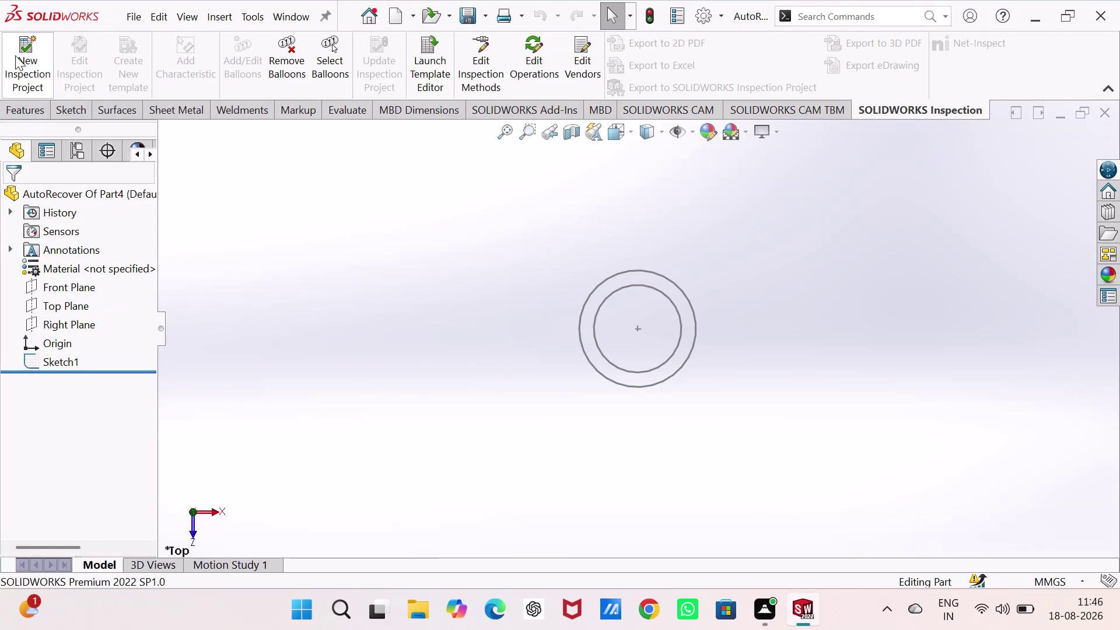
Start an Extruded Boss/Base on the circles sketch twice, cancelling both attempts.
click(26, 113)
click(17, 38)
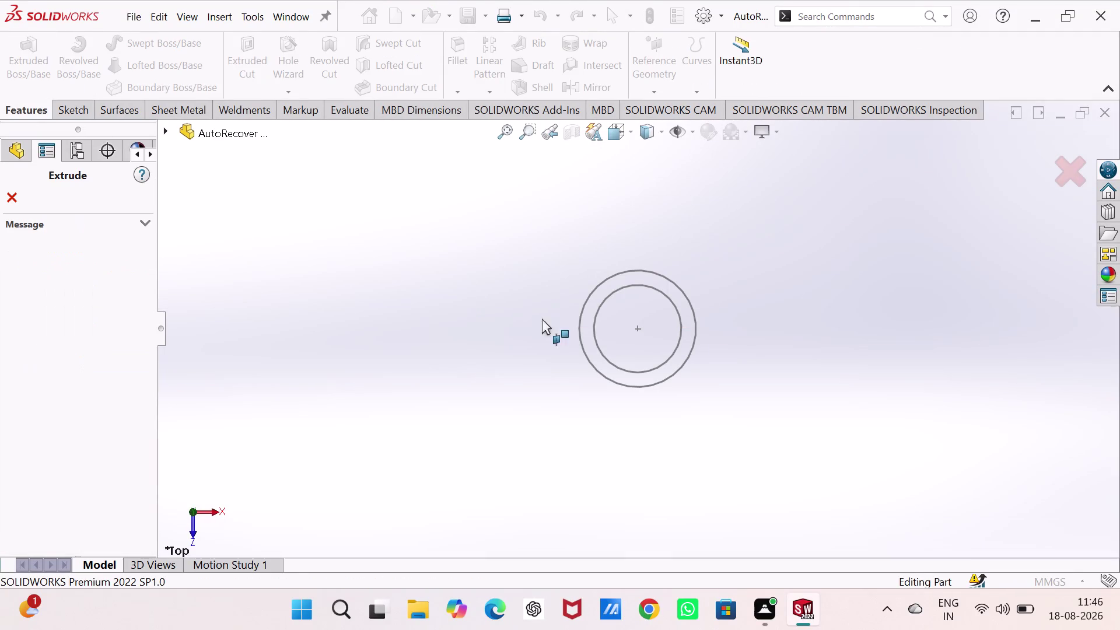
click(581, 328)
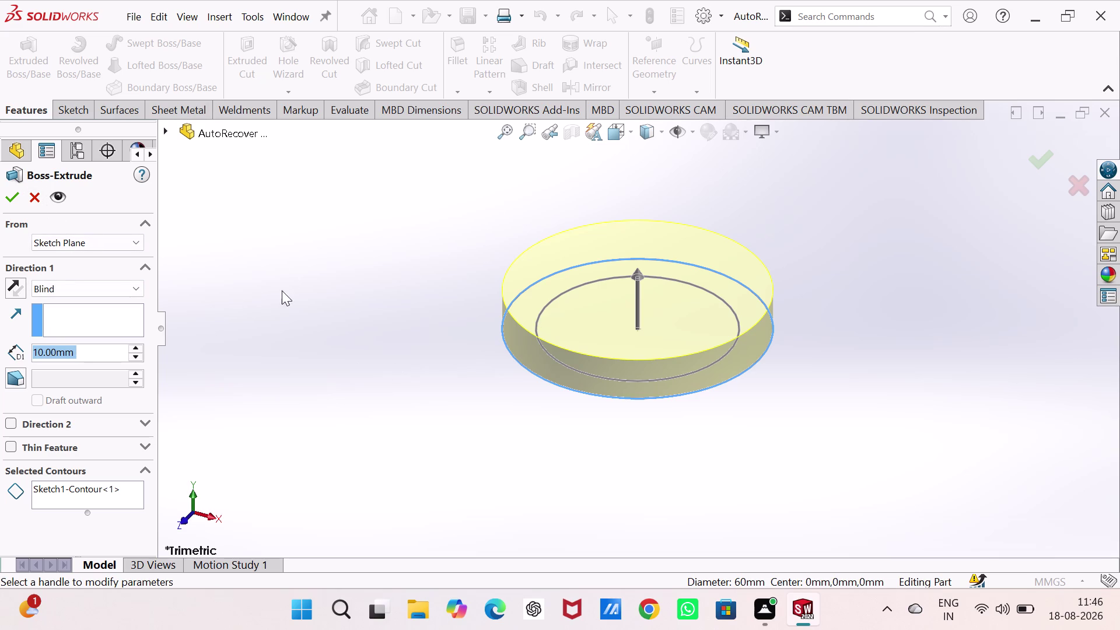
click(40, 198)
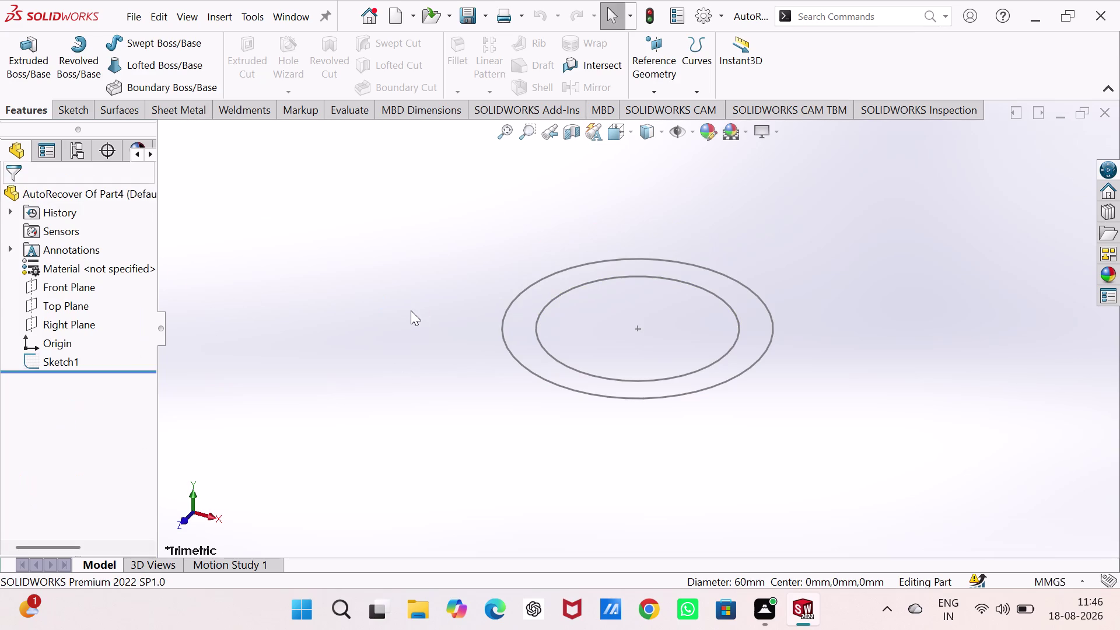
click(29, 74)
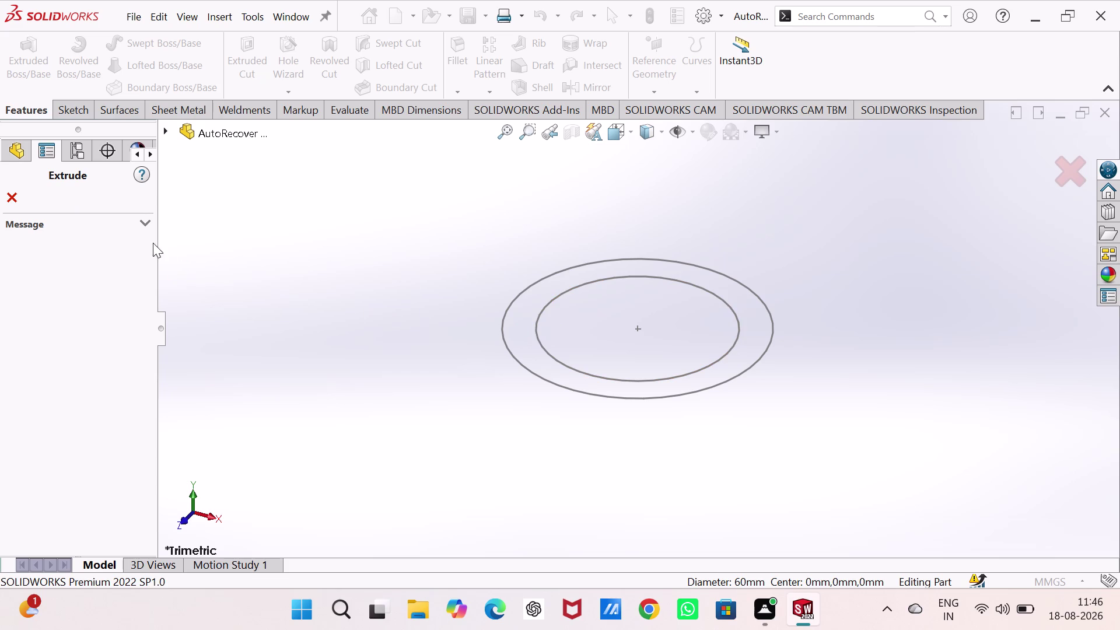
click(9, 200)
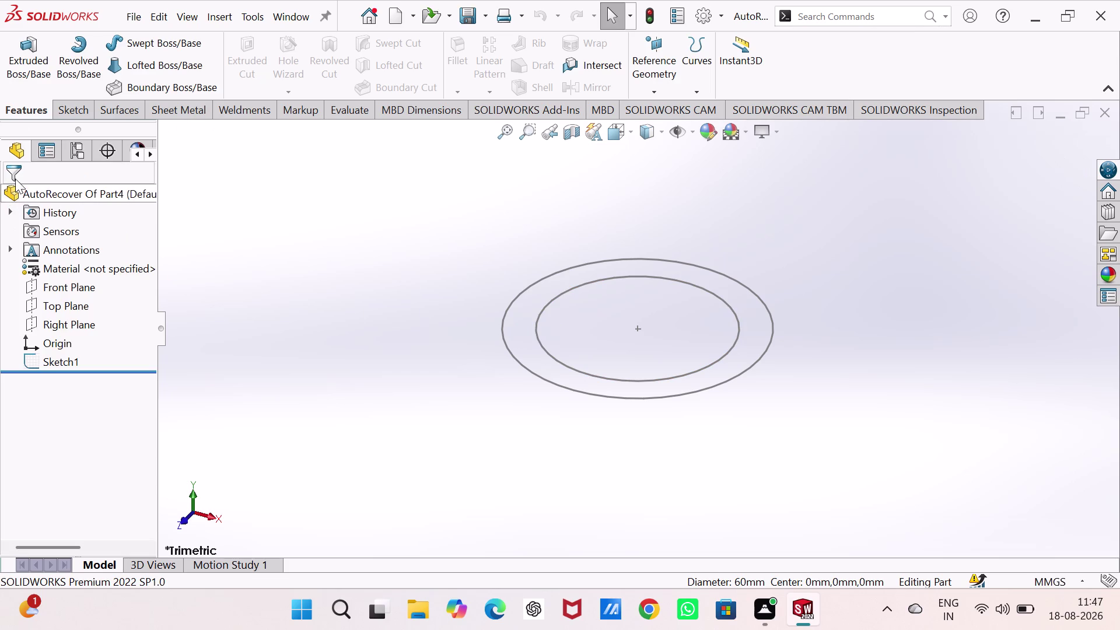
Extrude only the ring region between Sketch1's concentric circles and accept the feature.
click(19, 75)
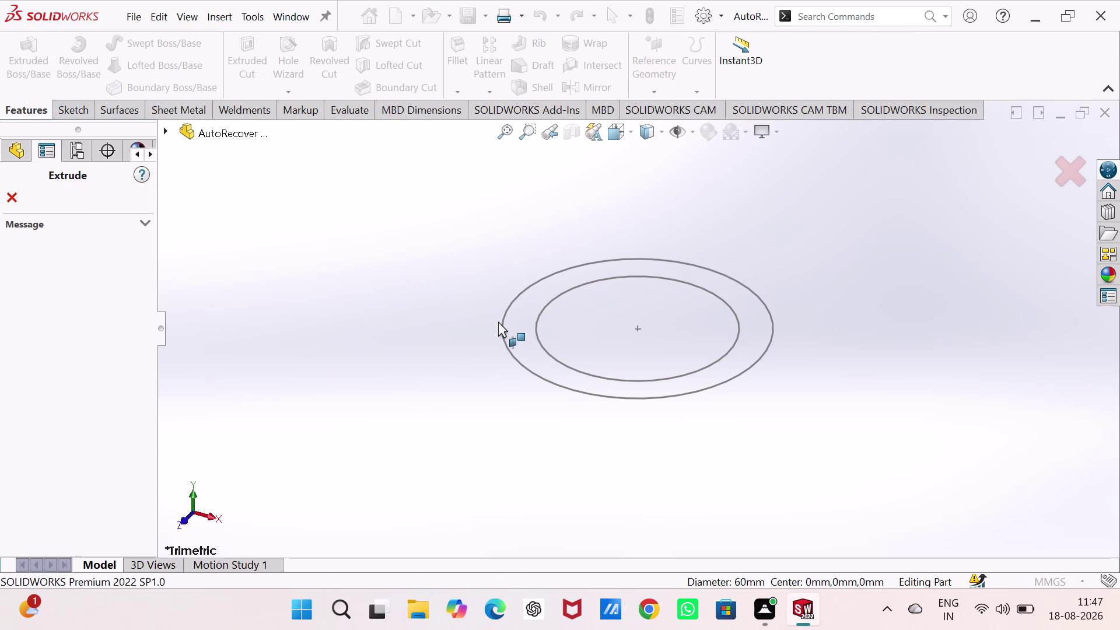
click(503, 327)
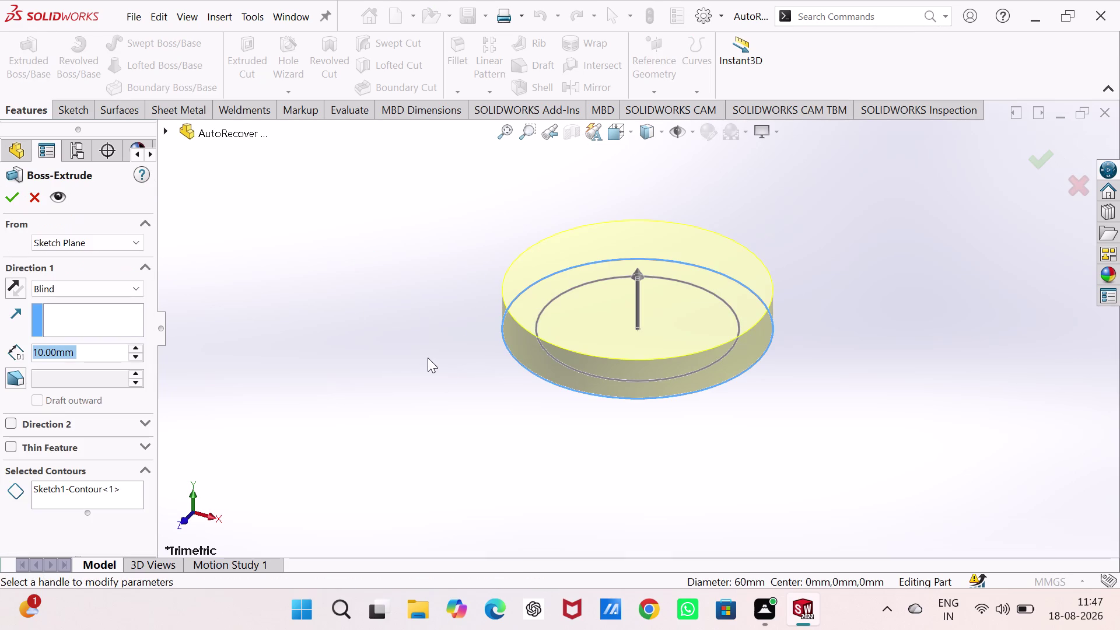
right_click(87, 491)
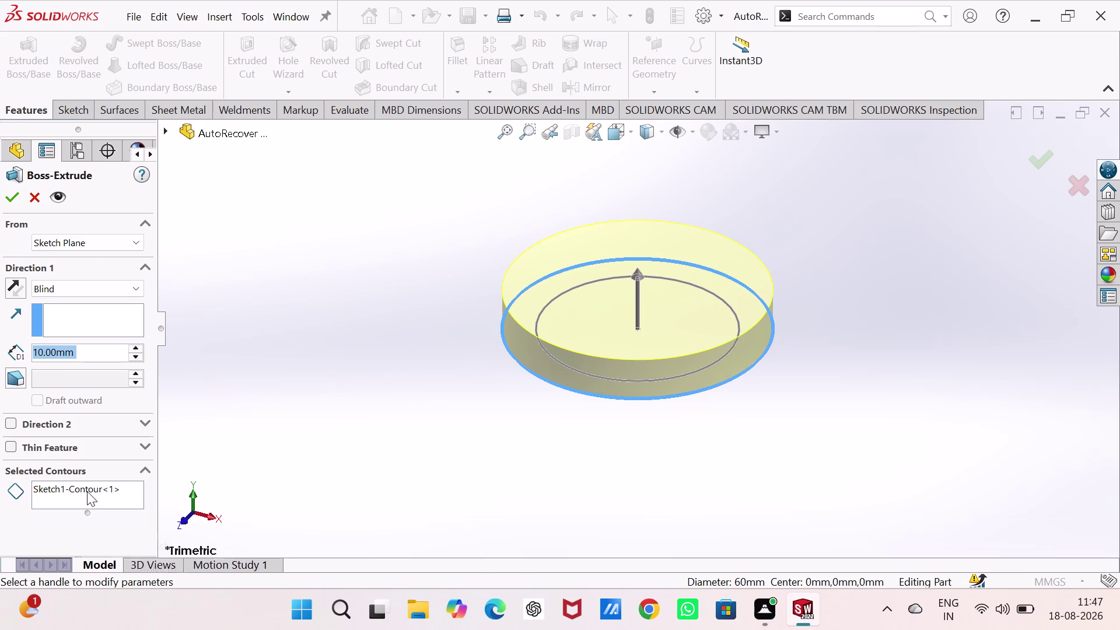
click(149, 504)
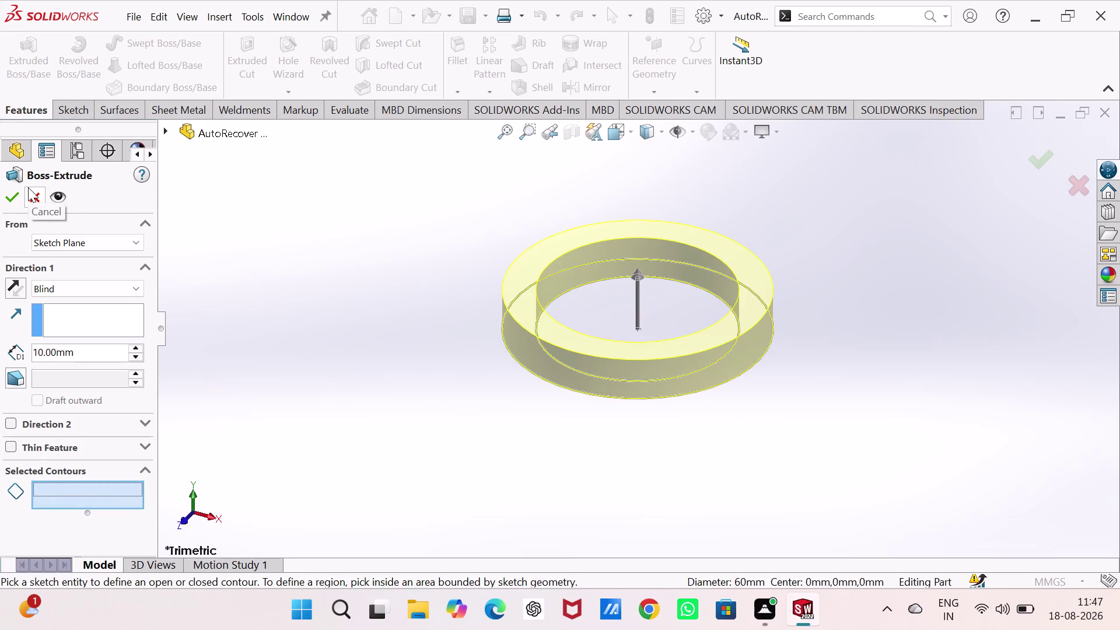
text(60)
key(Return)
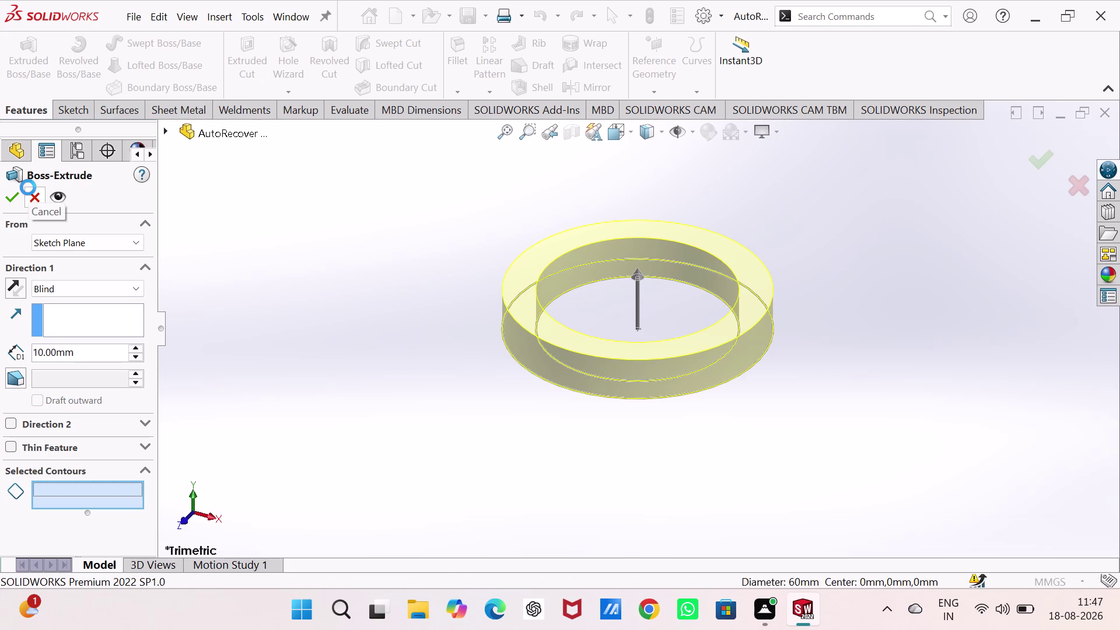
click(332, 261)
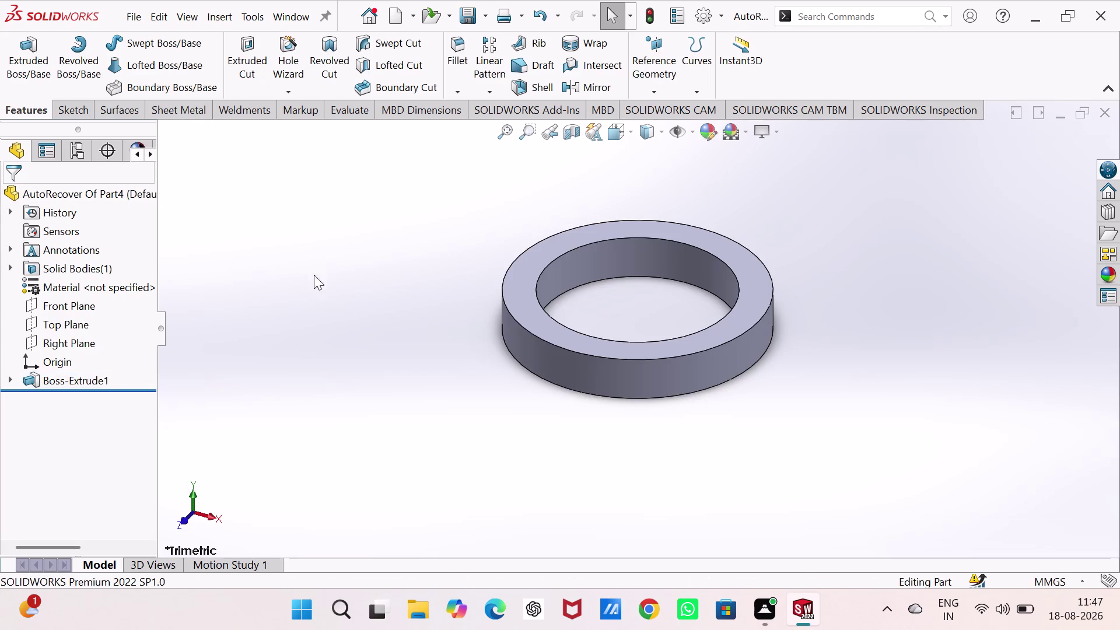
click(68, 379)
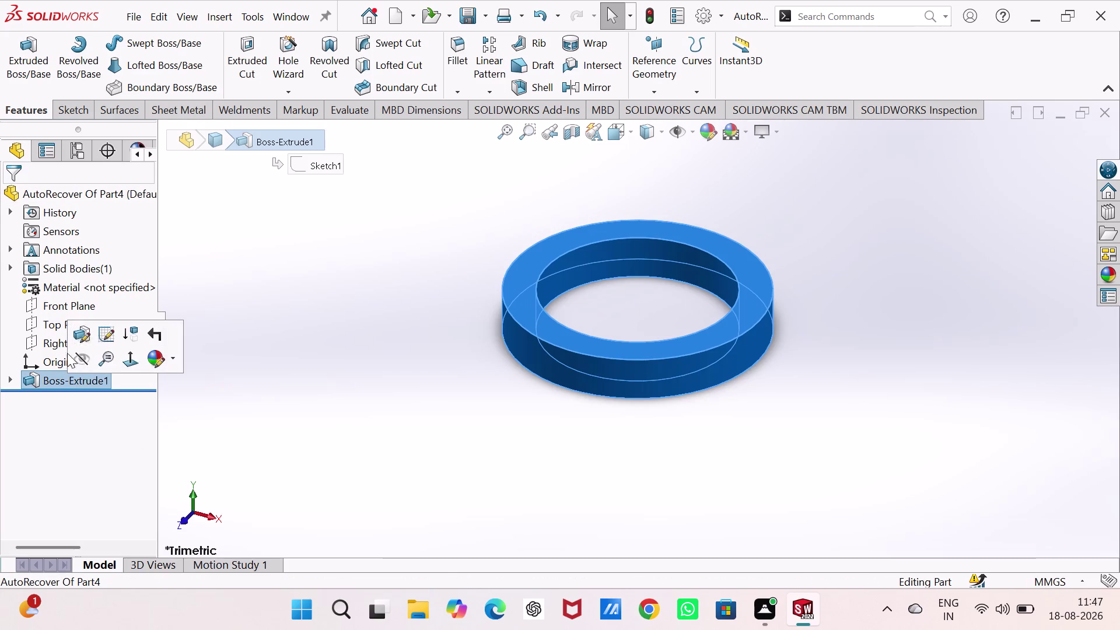
Edit Boss-Extrude1 to a 60 mm depth so the ring becomes a tube.
click(87, 332)
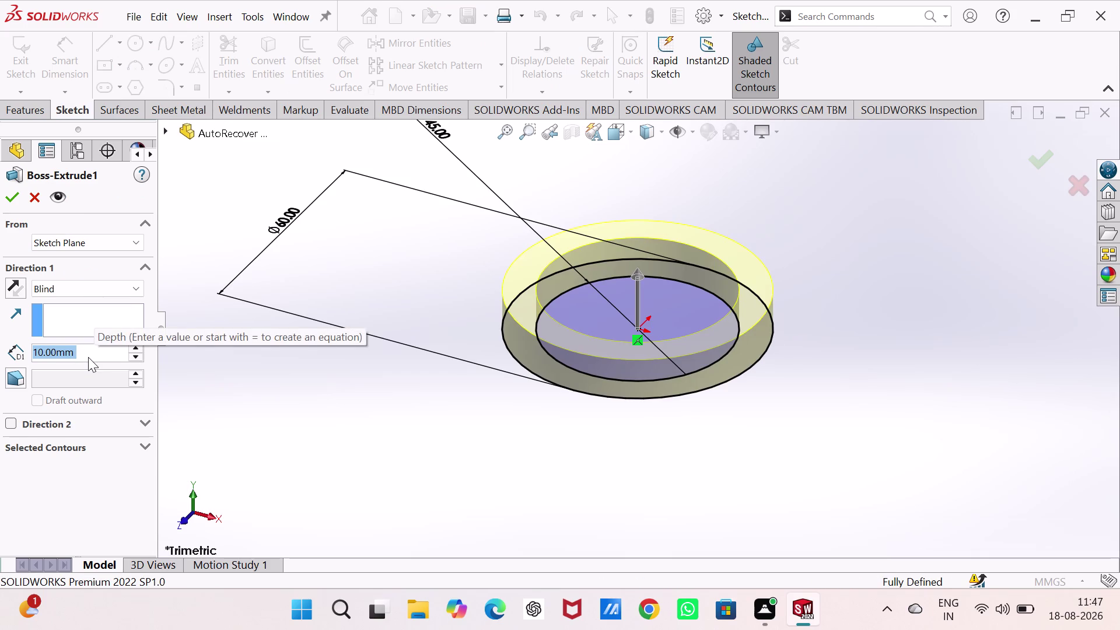
text(60)
key(Return)
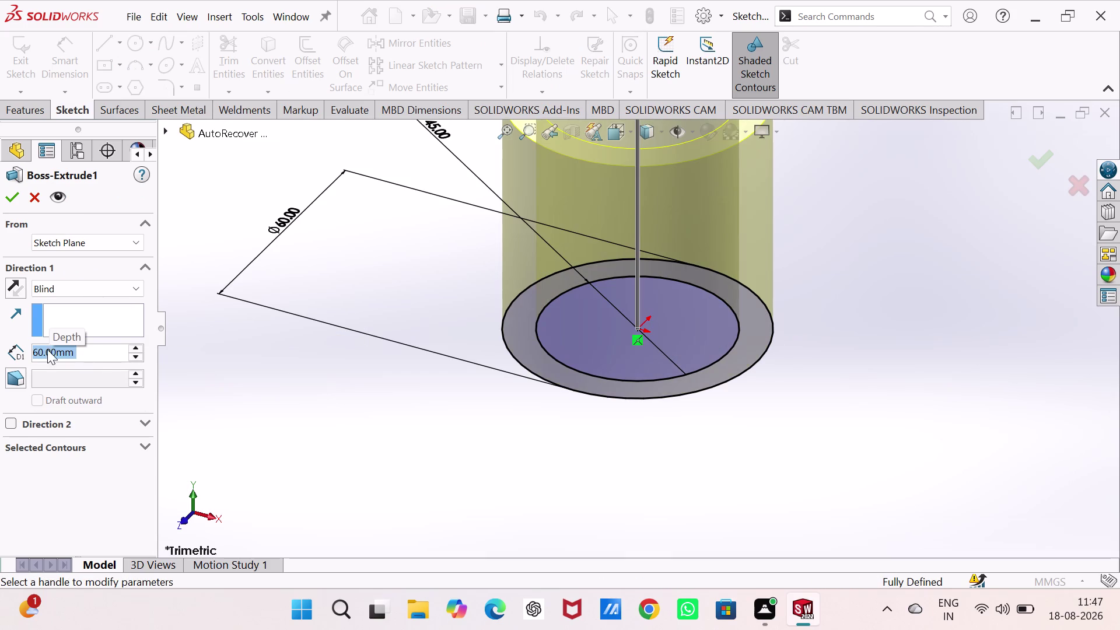
click(11, 202)
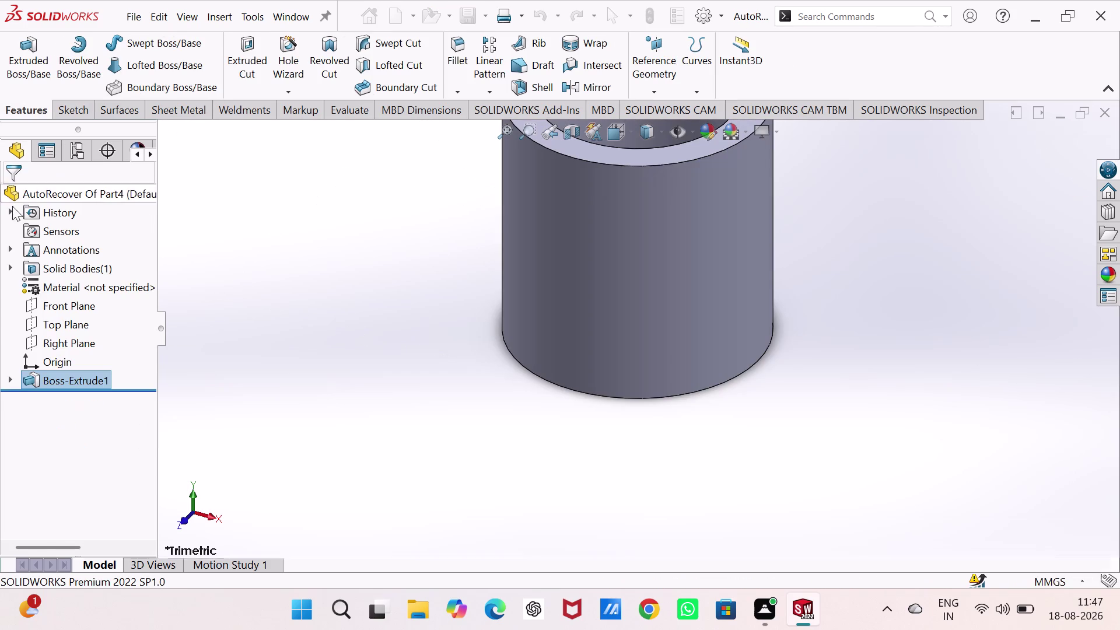
scroll(up, 3)
scroll(up, 3)
scroll(down, 3)
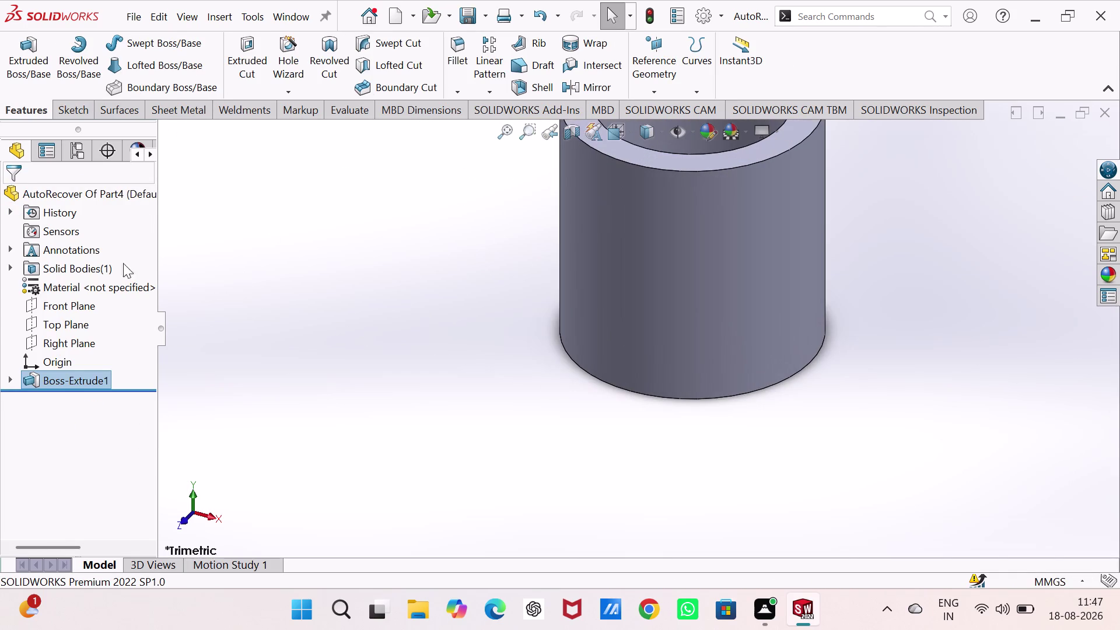
click(64, 306)
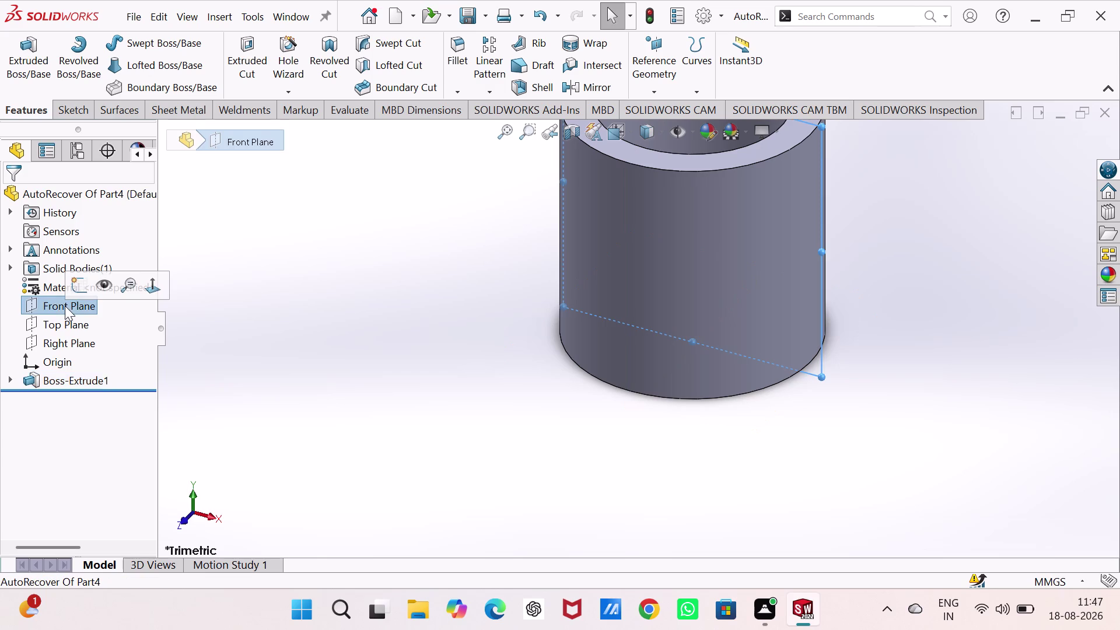
Start a Front Plane sketch and draw the short bottom line with its corner arc.
click(78, 278)
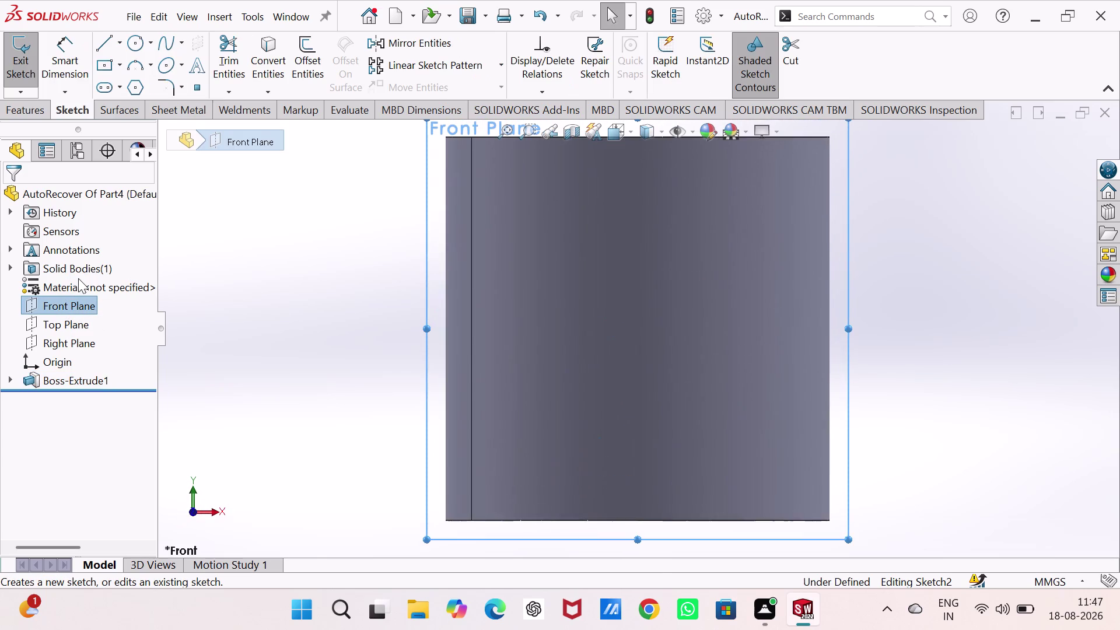
scroll(up, 3)
scroll(up, 3)
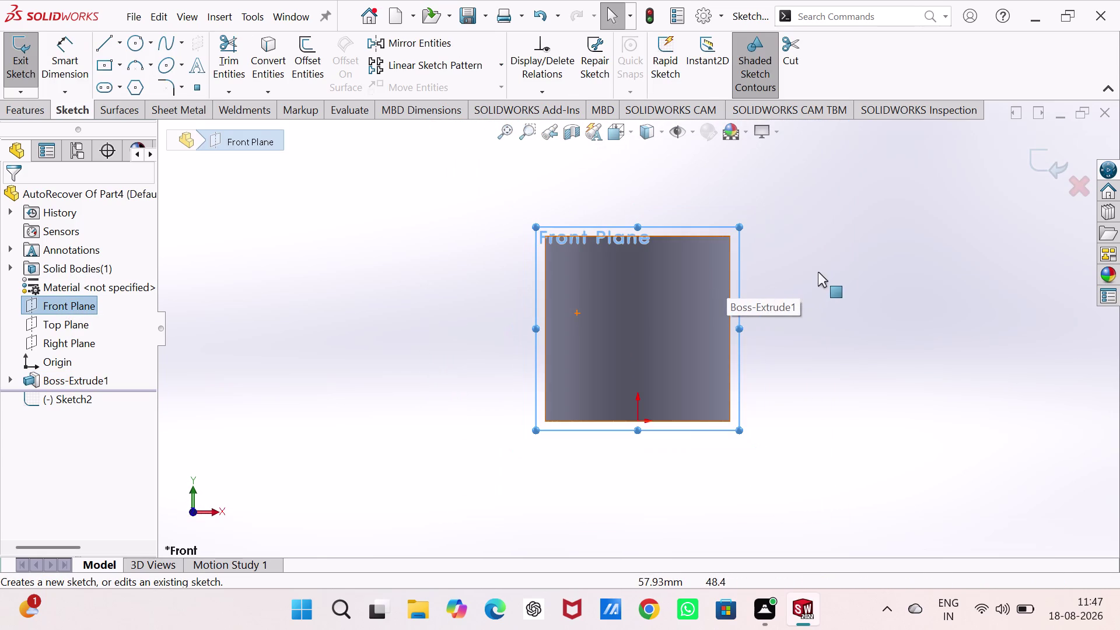
click(818, 272)
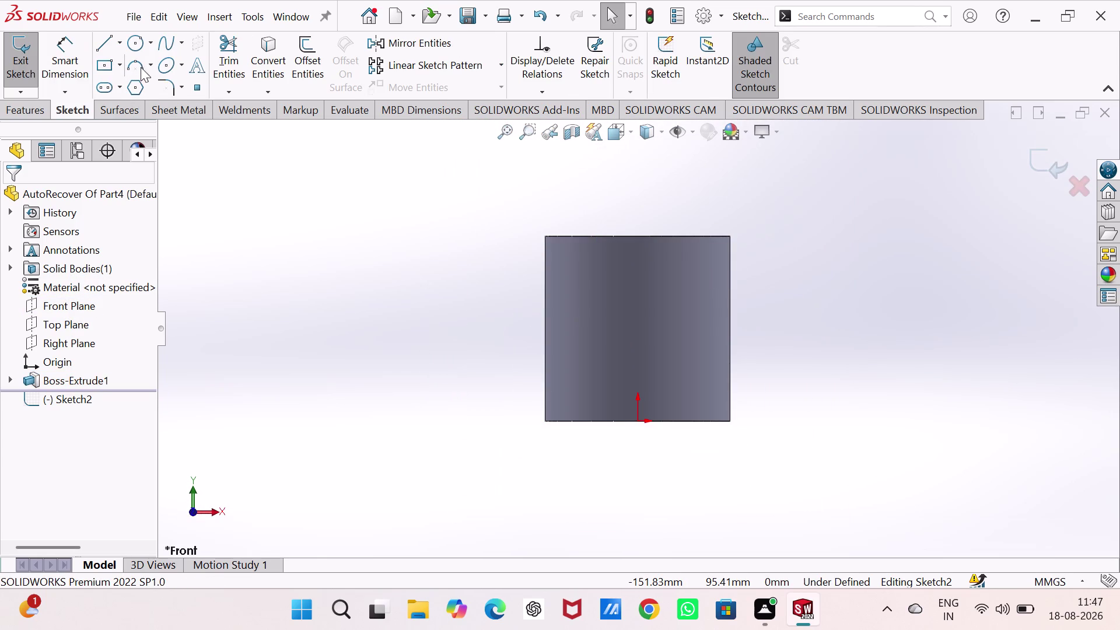
click(102, 48)
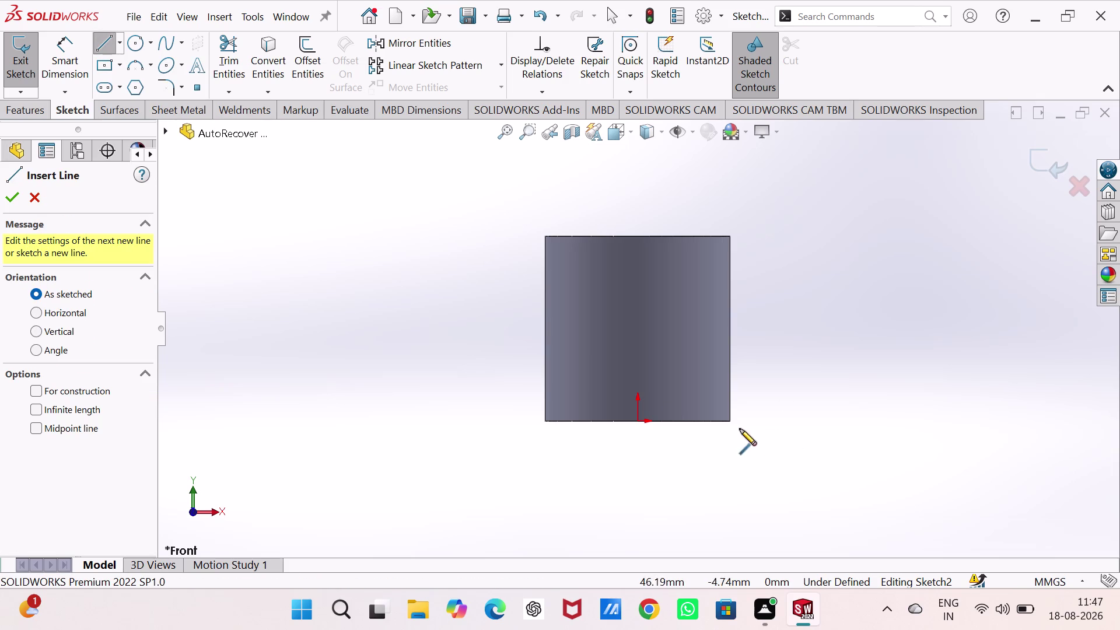
click(729, 421)
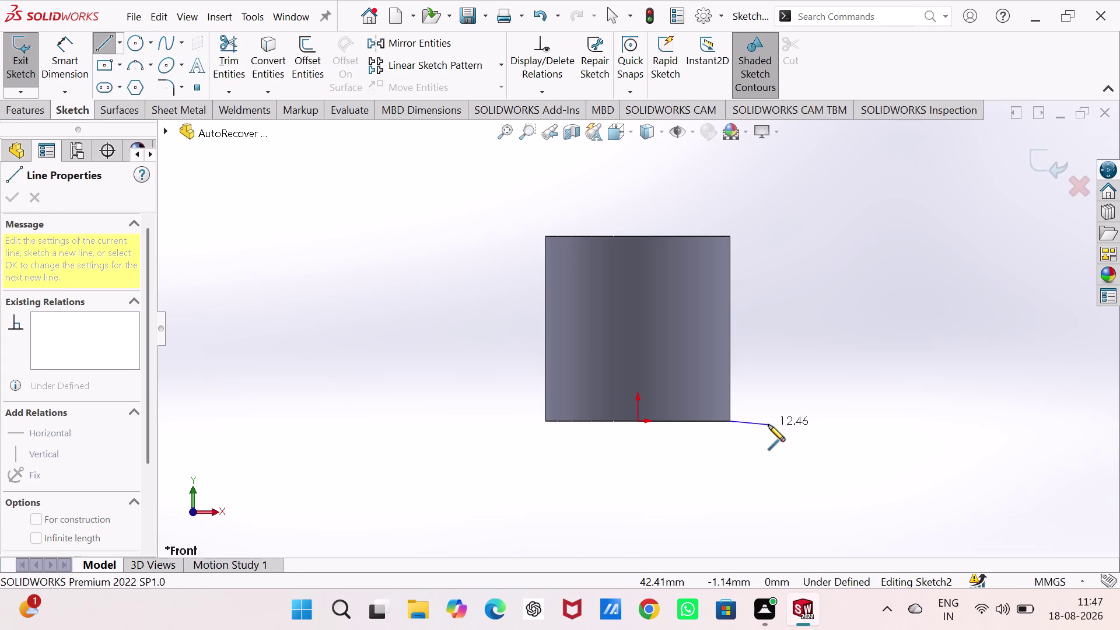
click(767, 421)
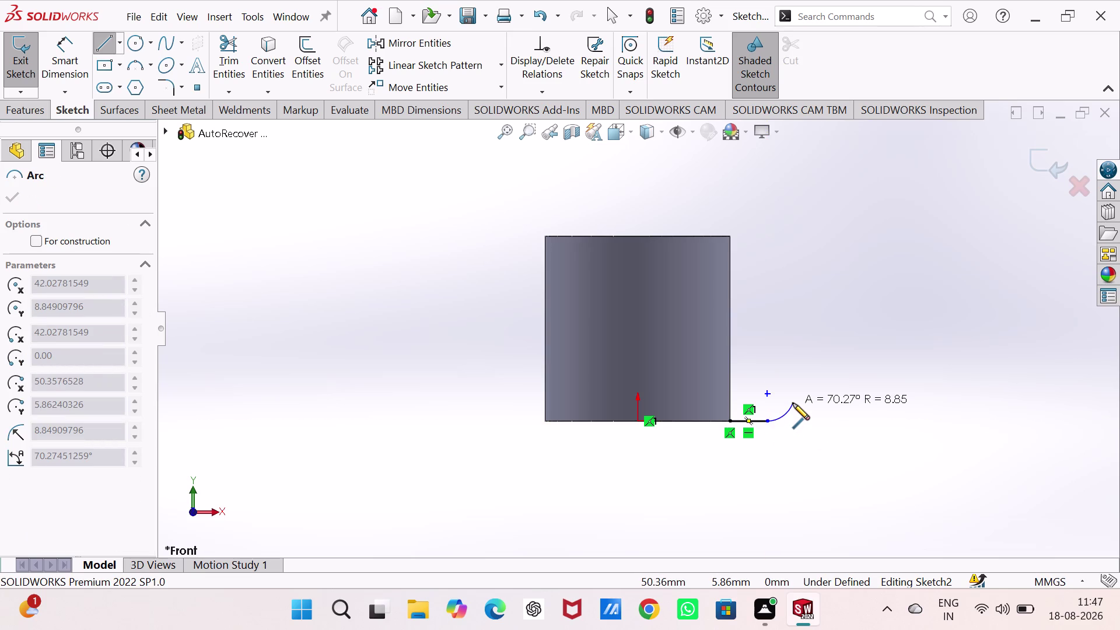
click(793, 403)
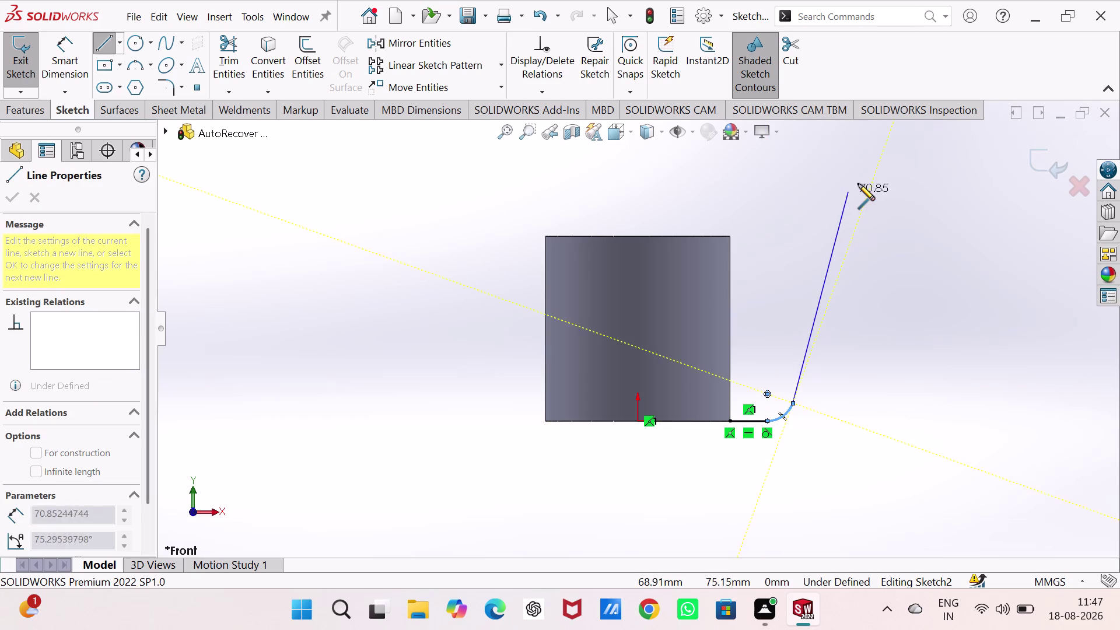
Draw the slanted line, rounded top arcs and left line, ending at the block's corner.
scroll(up, 3)
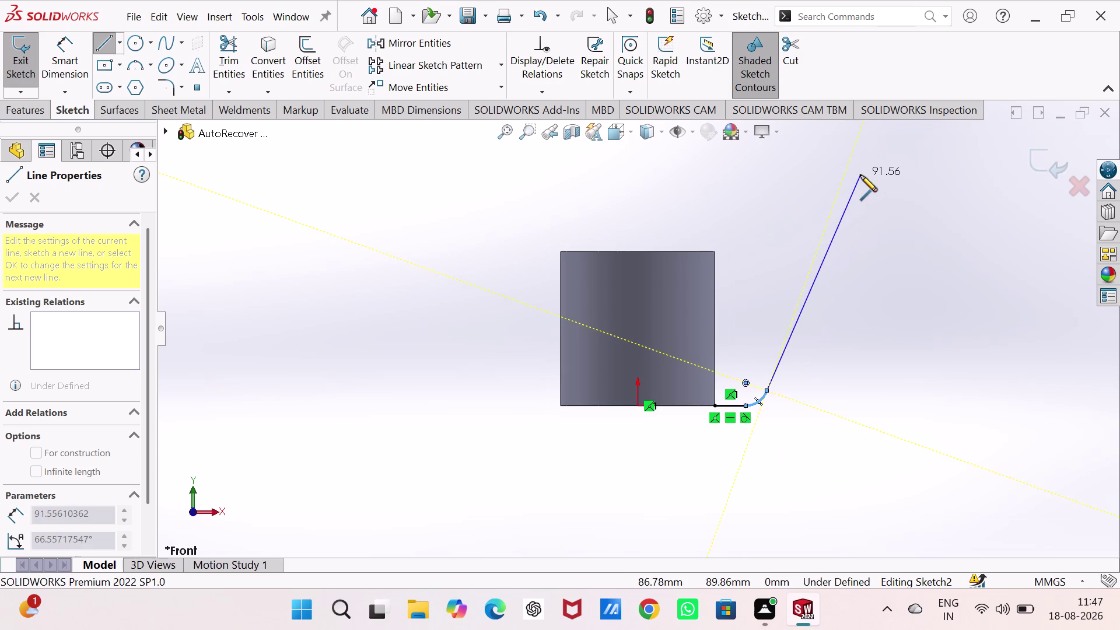
scroll(up, 3)
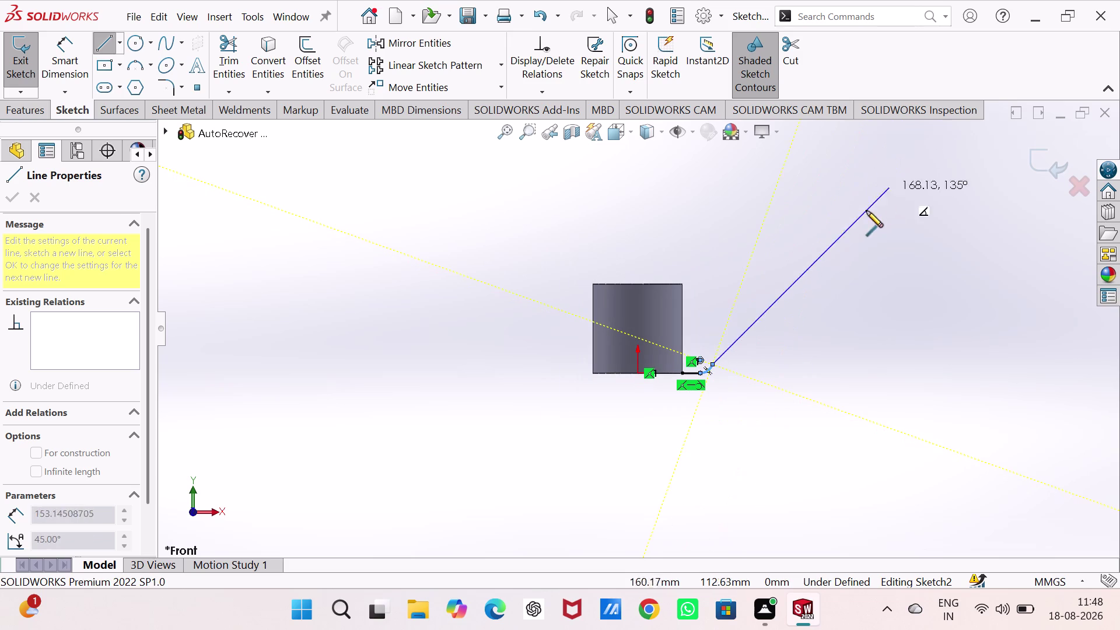
scroll(down, 3)
scroll(down, 3)
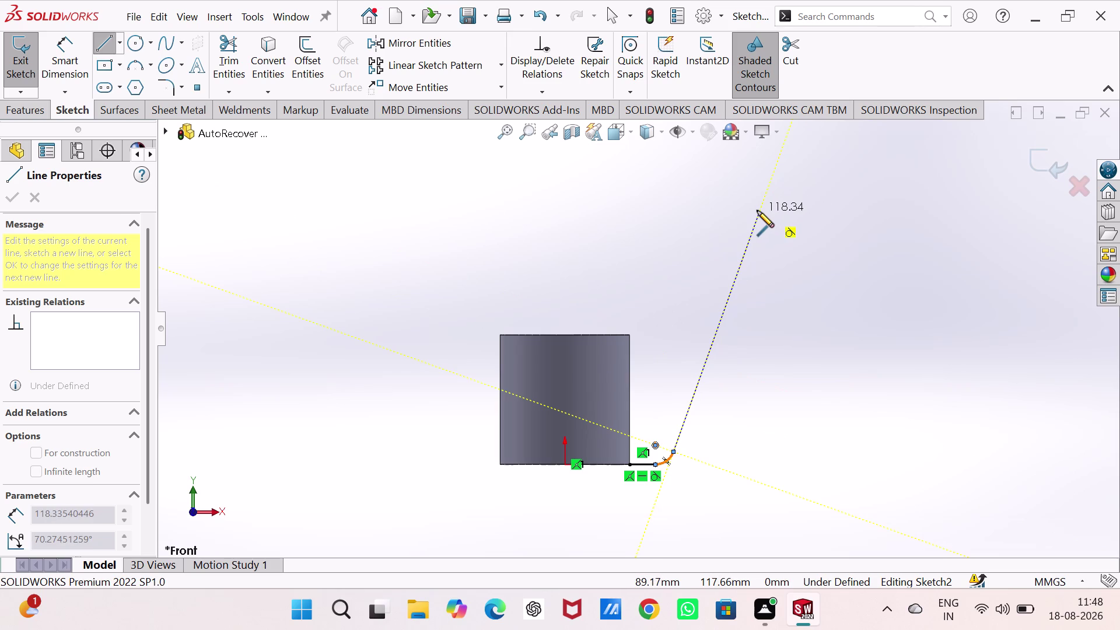
click(758, 211)
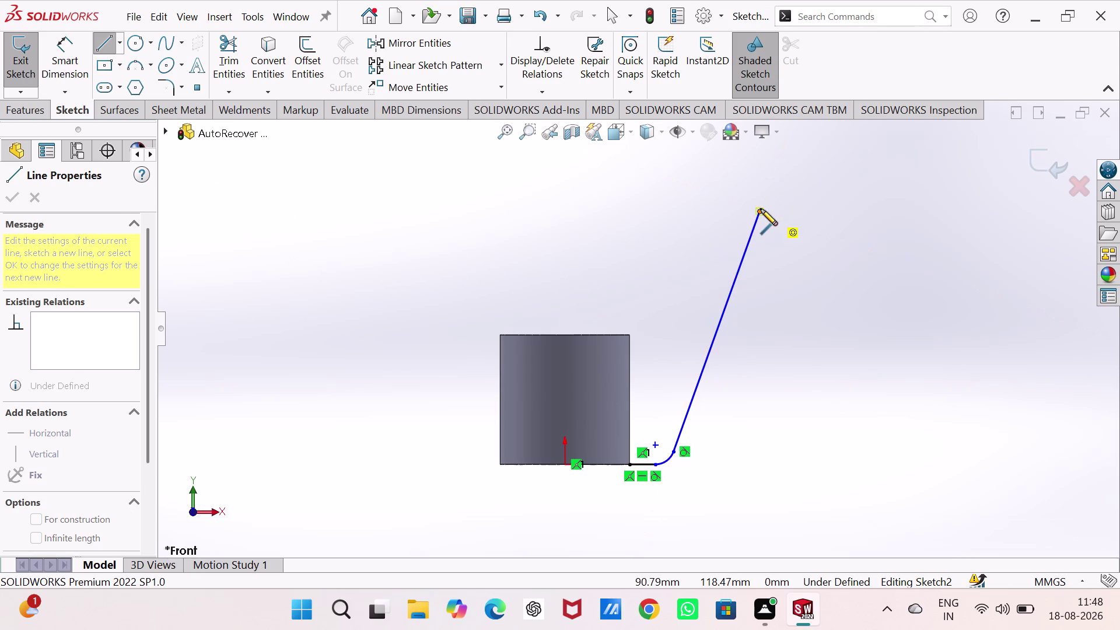
click(735, 176)
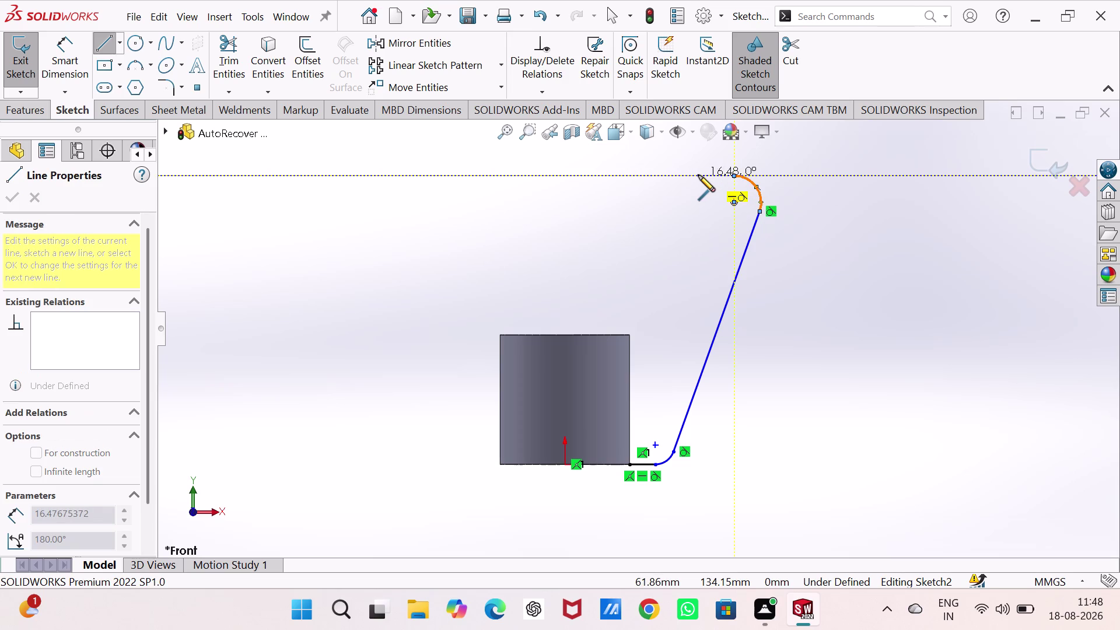
click(695, 175)
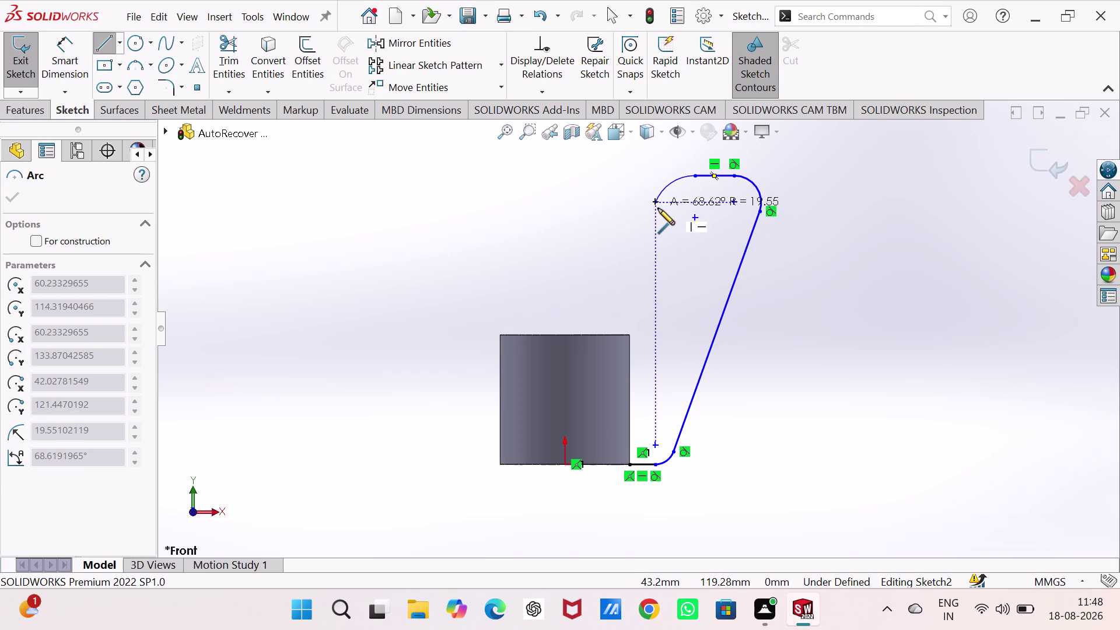
click(657, 211)
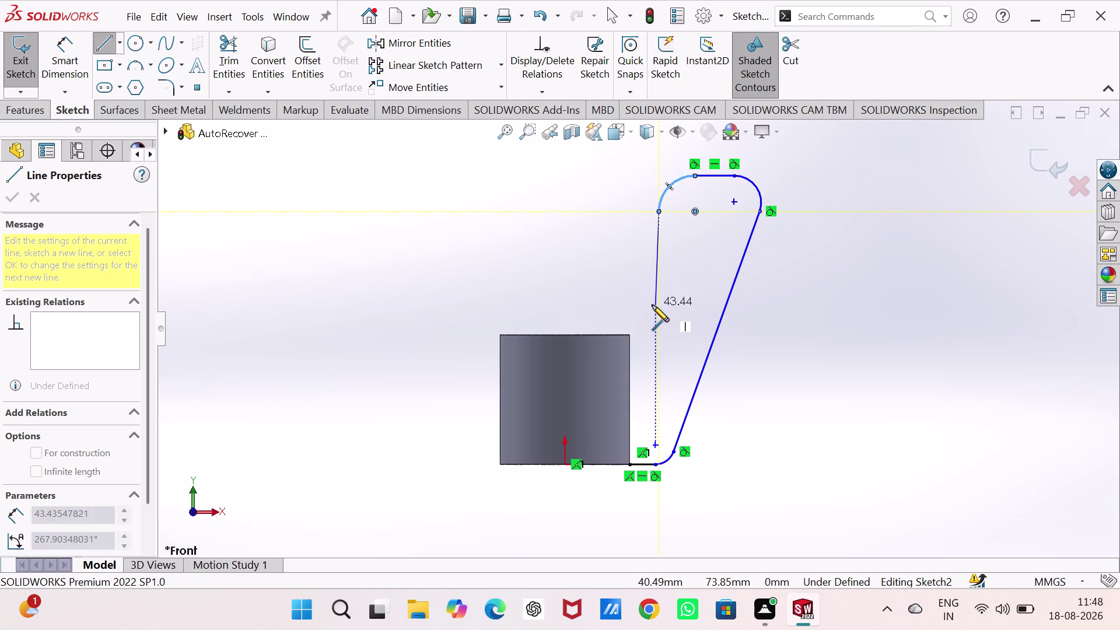
click(652, 305)
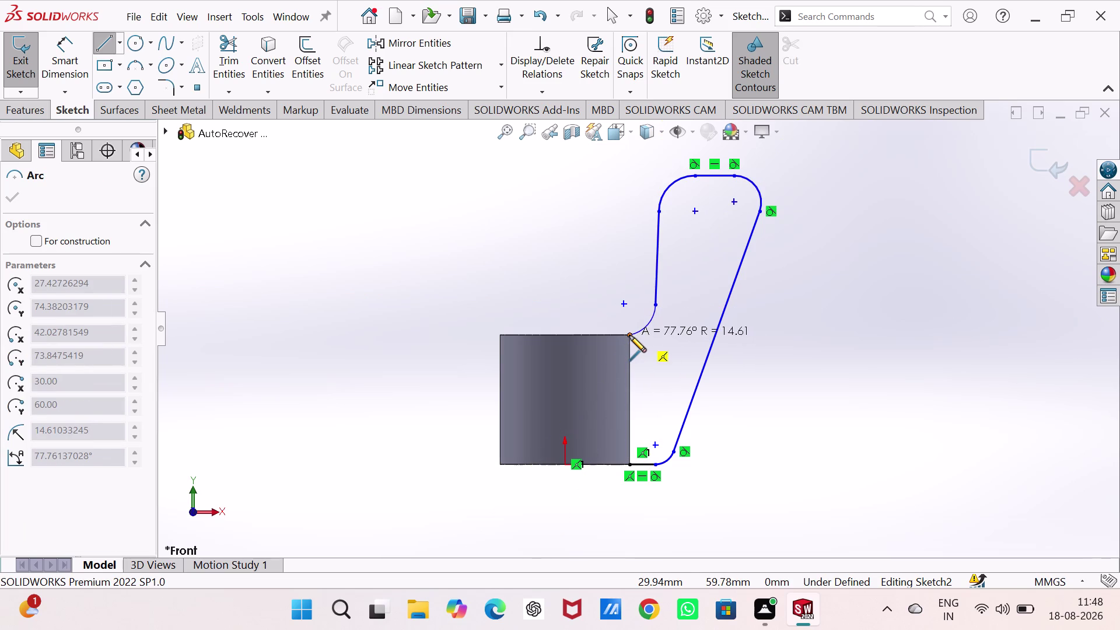
click(629, 335)
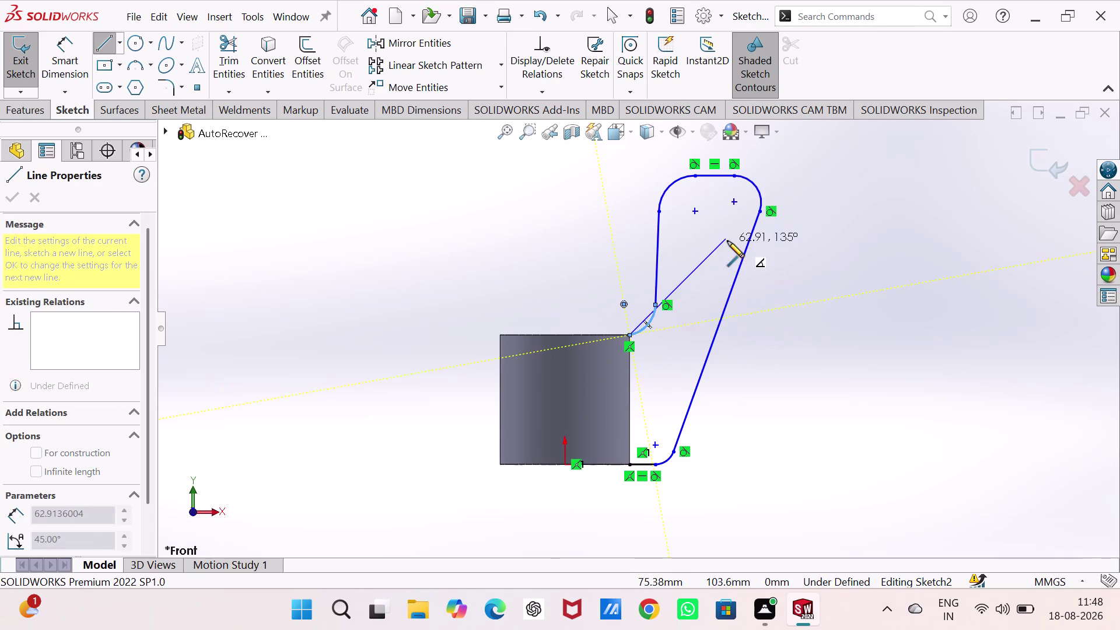
key(Escape)
key(Escape)
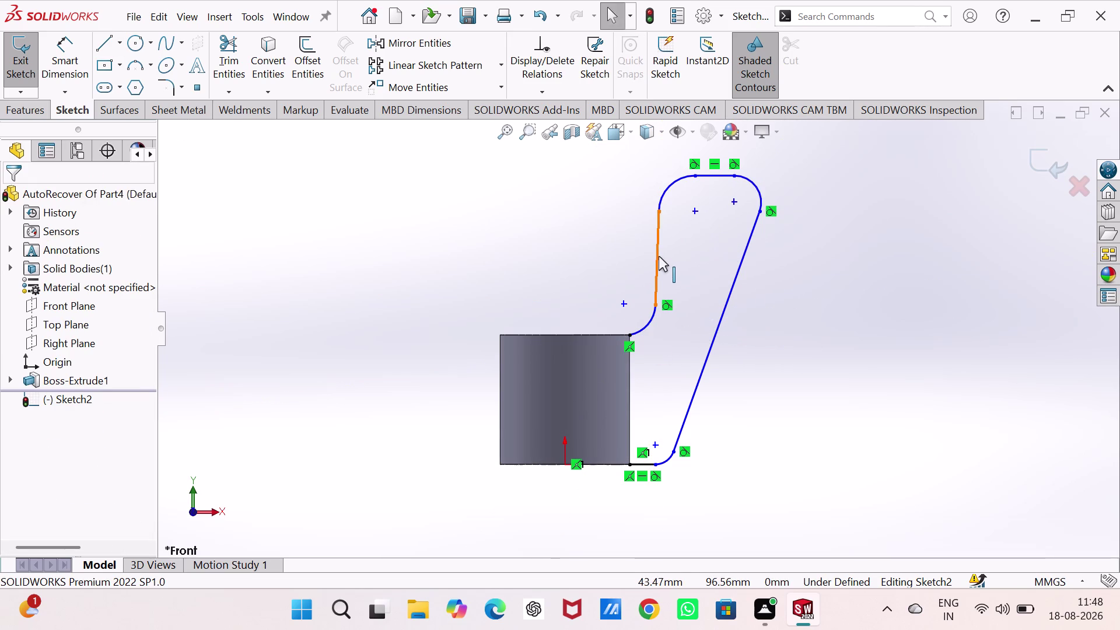
Make the left line vertical and dimension the top-right arc to R10.
click(658, 256)
click(715, 201)
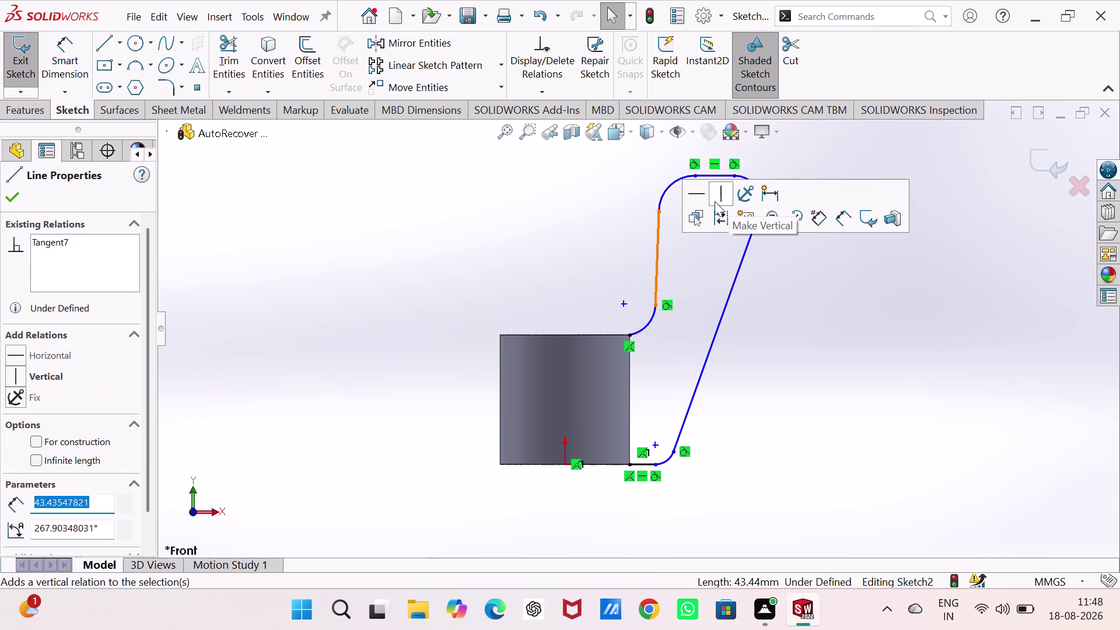
click(803, 319)
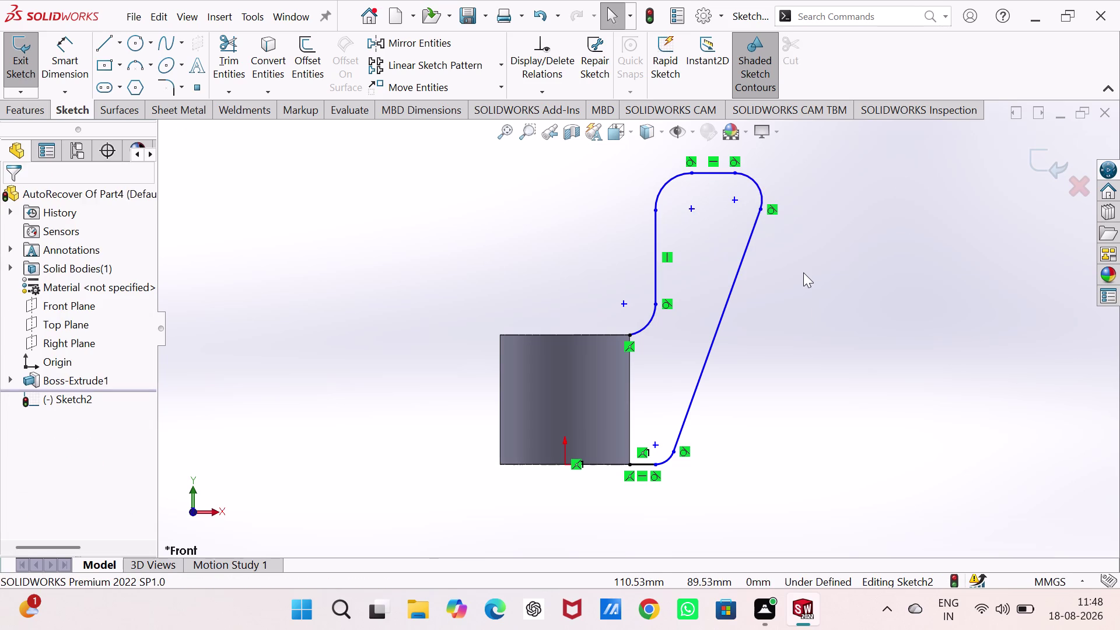
right_drag(802, 349, 834, 189)
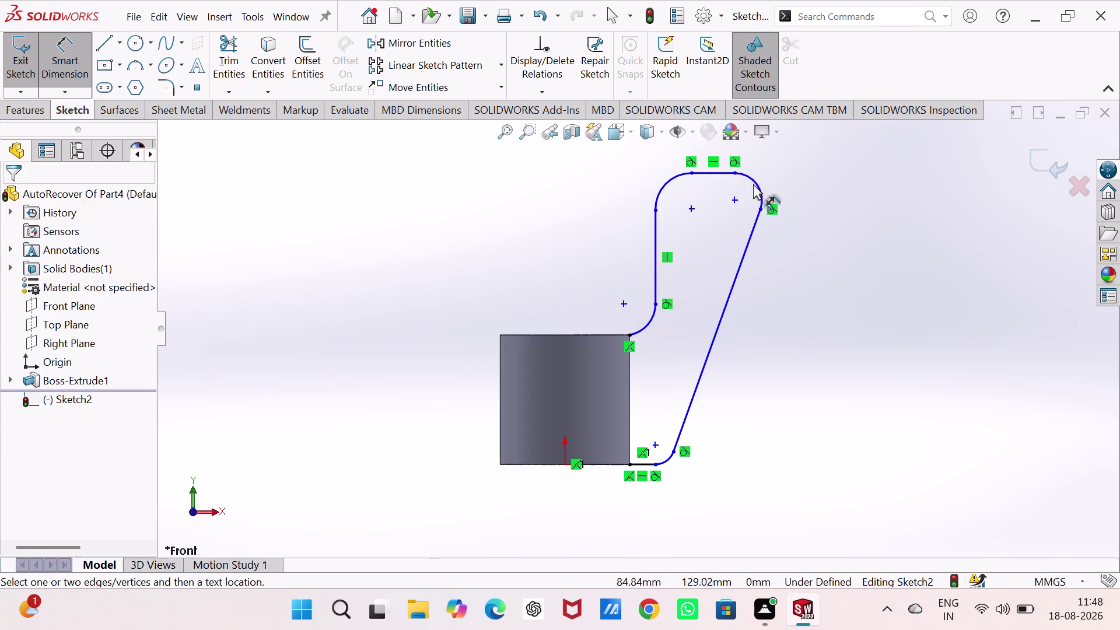
click(755, 183)
click(796, 179)
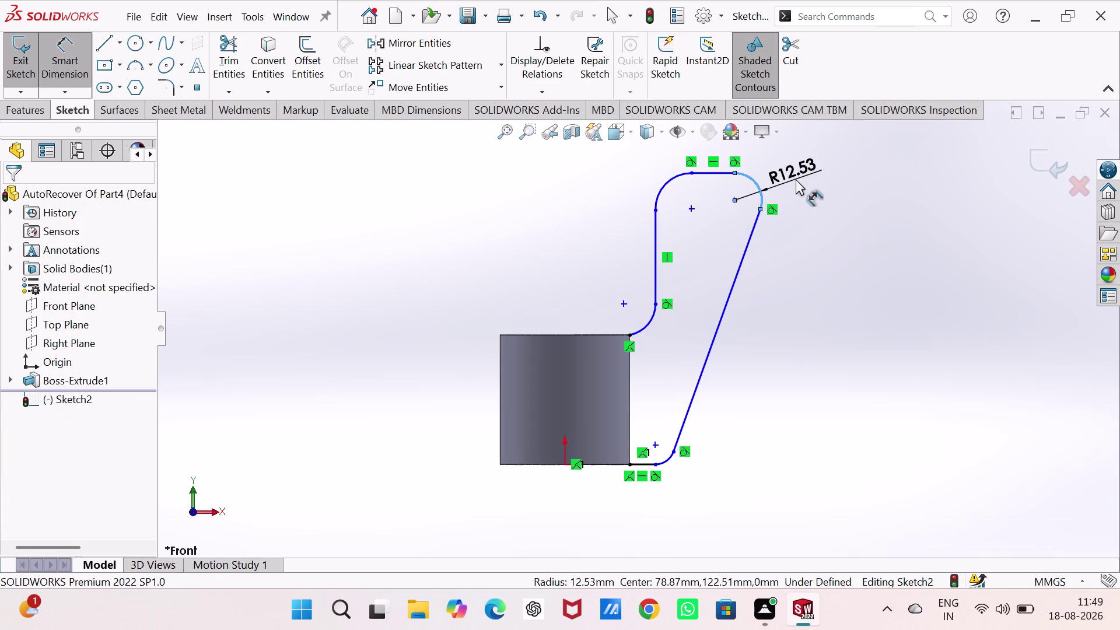
text(10)
key(Return)
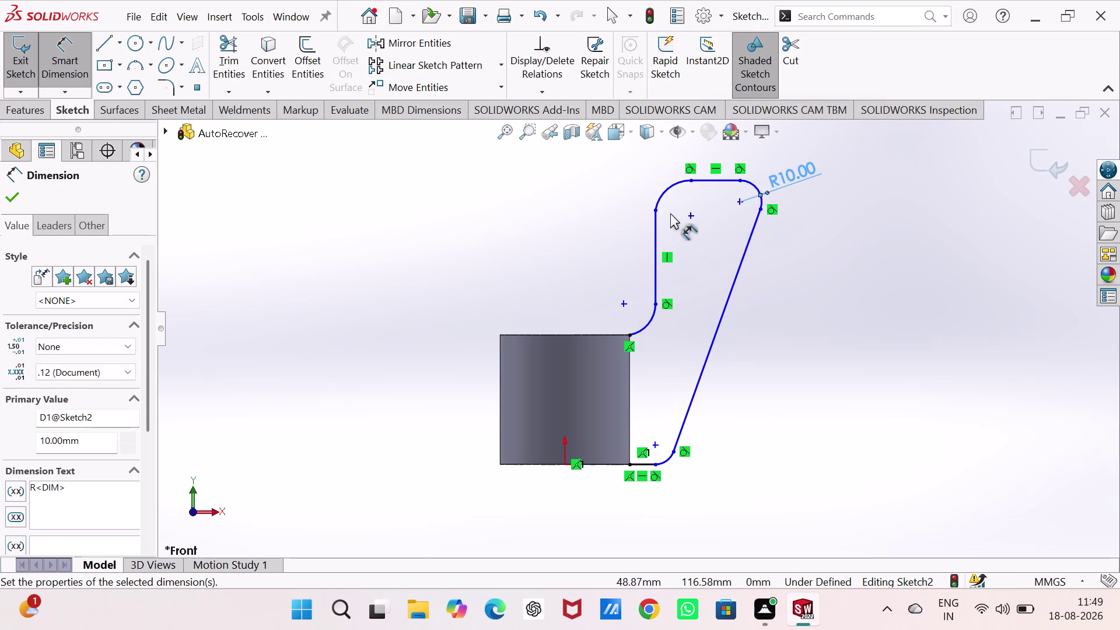
key(Escape)
key(Escape)
Dimension the top-left arc to R10.
click(653, 209)
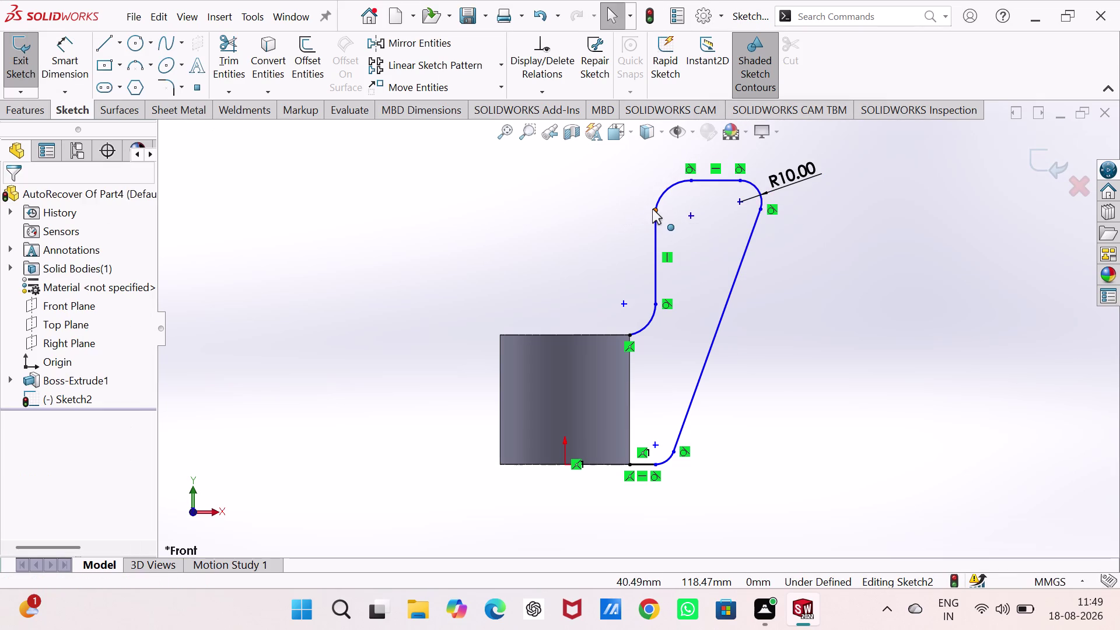
right_click(652, 209)
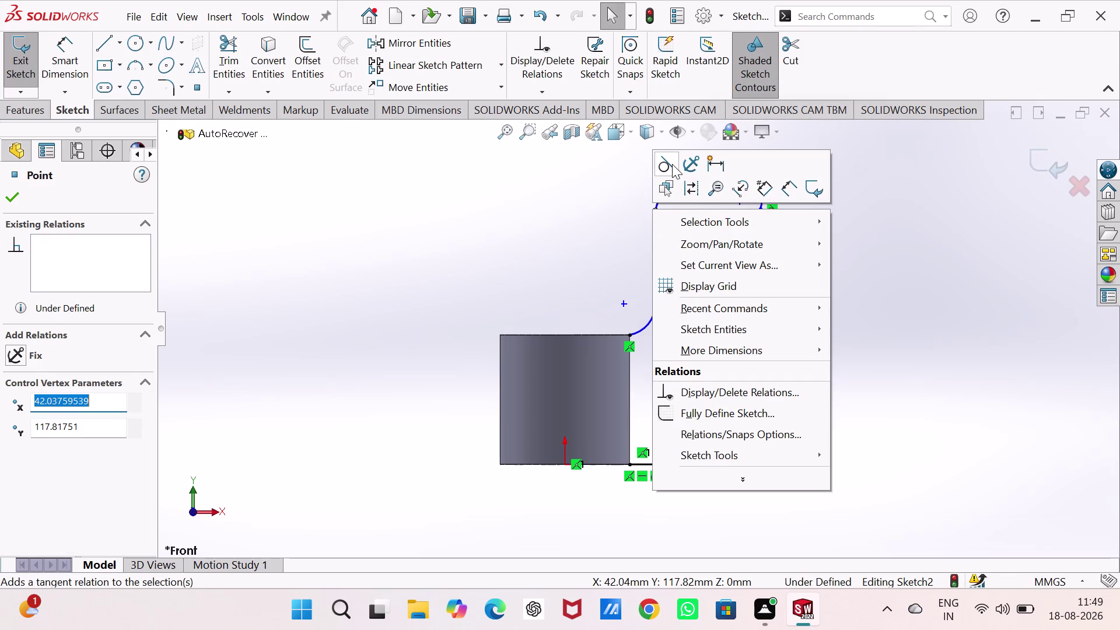
click(672, 164)
click(560, 243)
right_drag(564, 276, 565, 145)
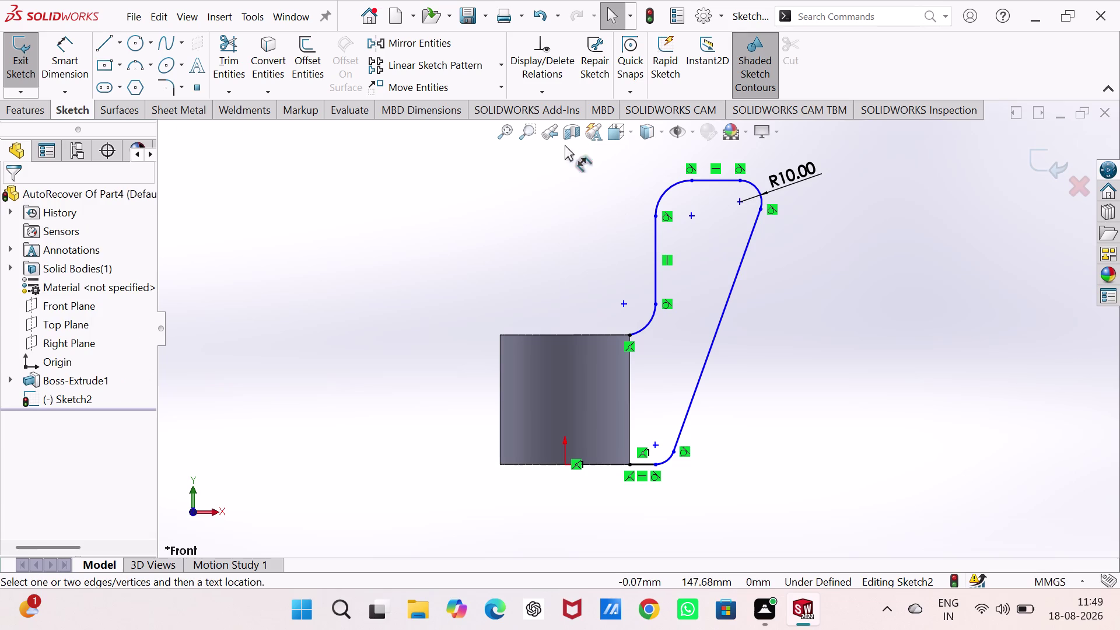
right_drag(565, 146, 565, 145)
click(669, 191)
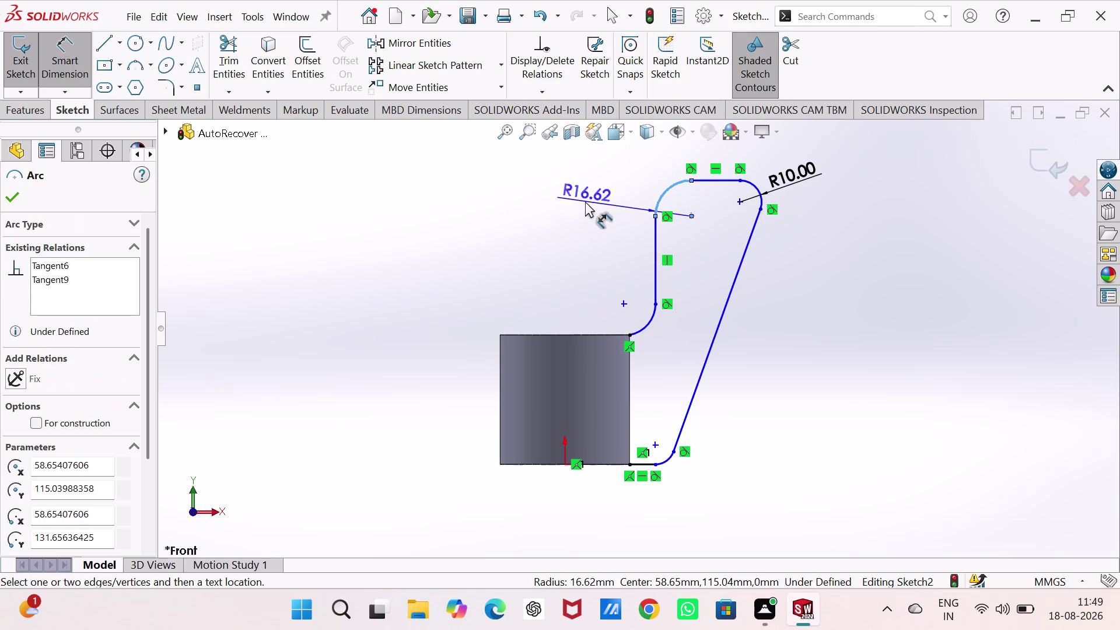
click(585, 201)
text(10)
key(Return)
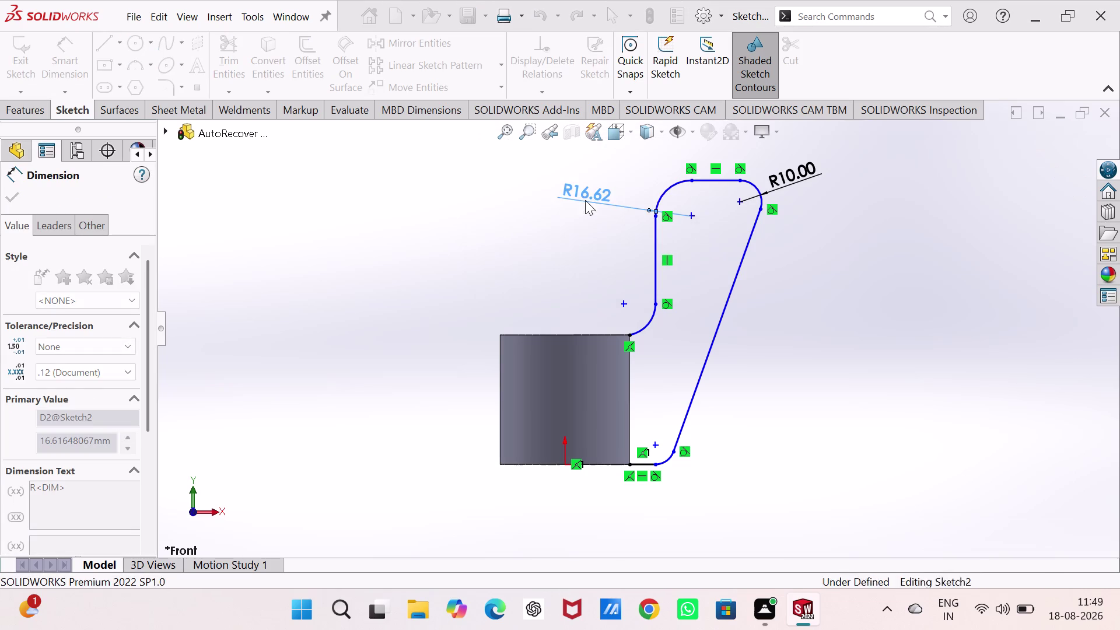
Dimension the lower-left and bottom arcs to R10 each.
click(645, 327)
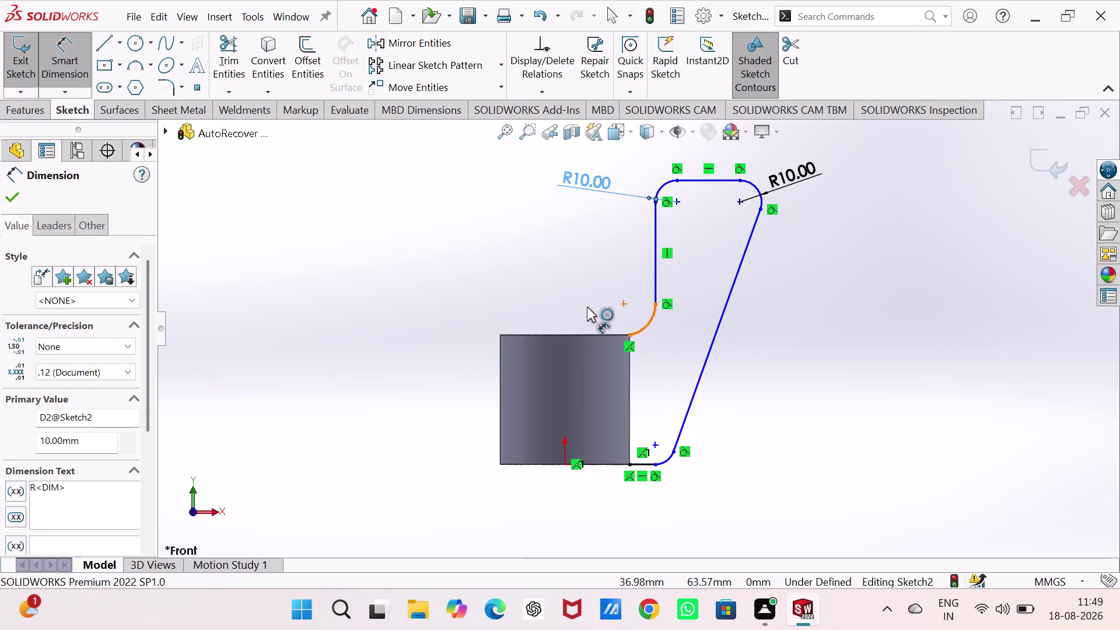
click(571, 292)
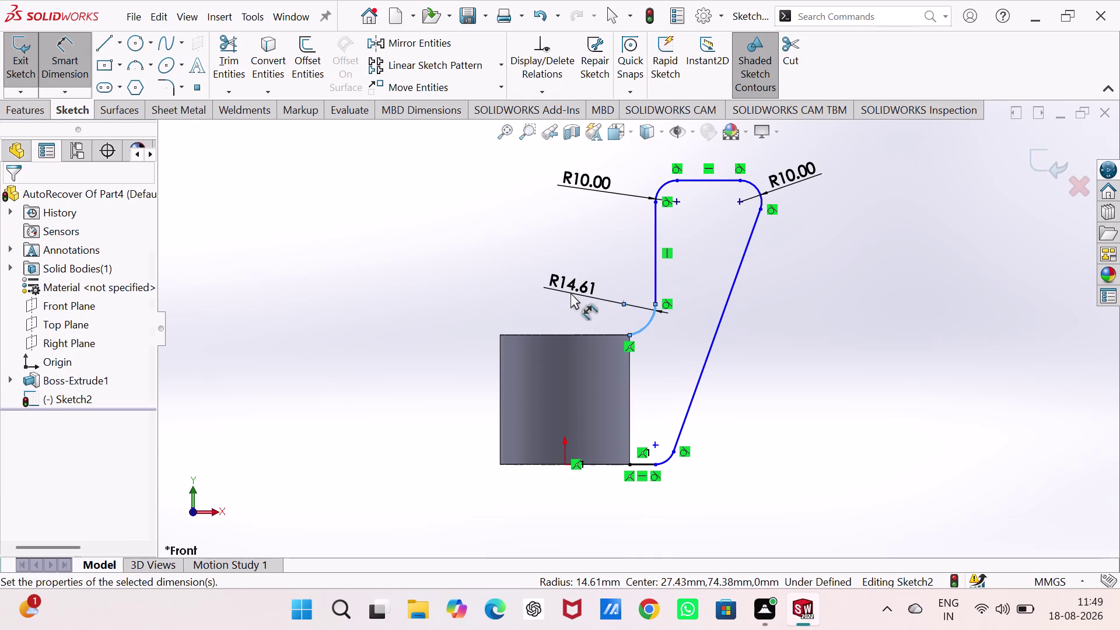
key(1)
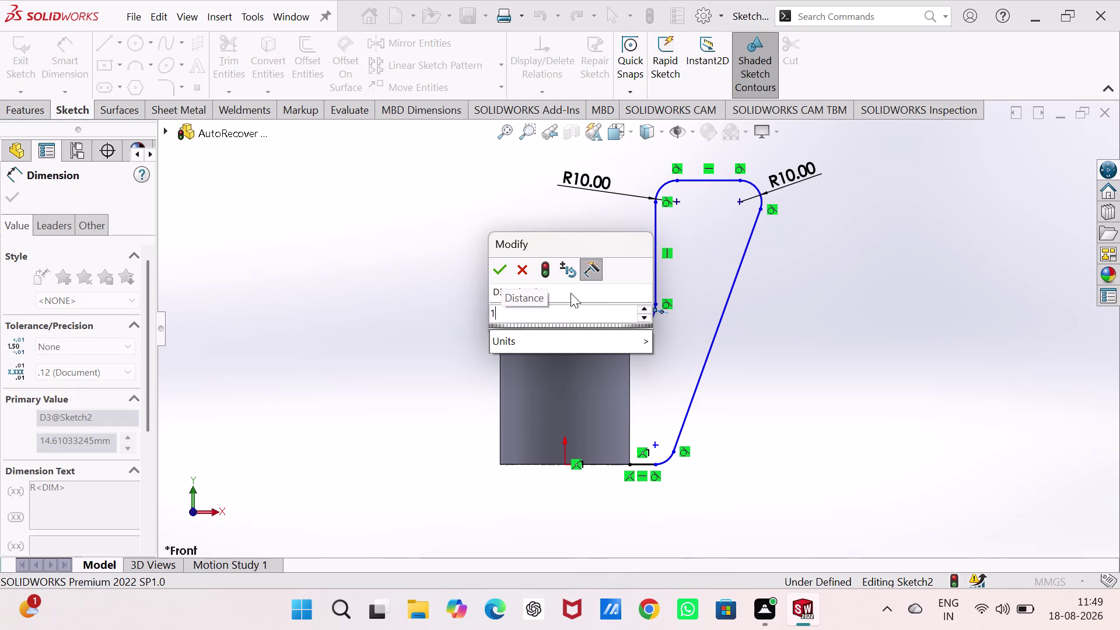
key(0)
key(Return)
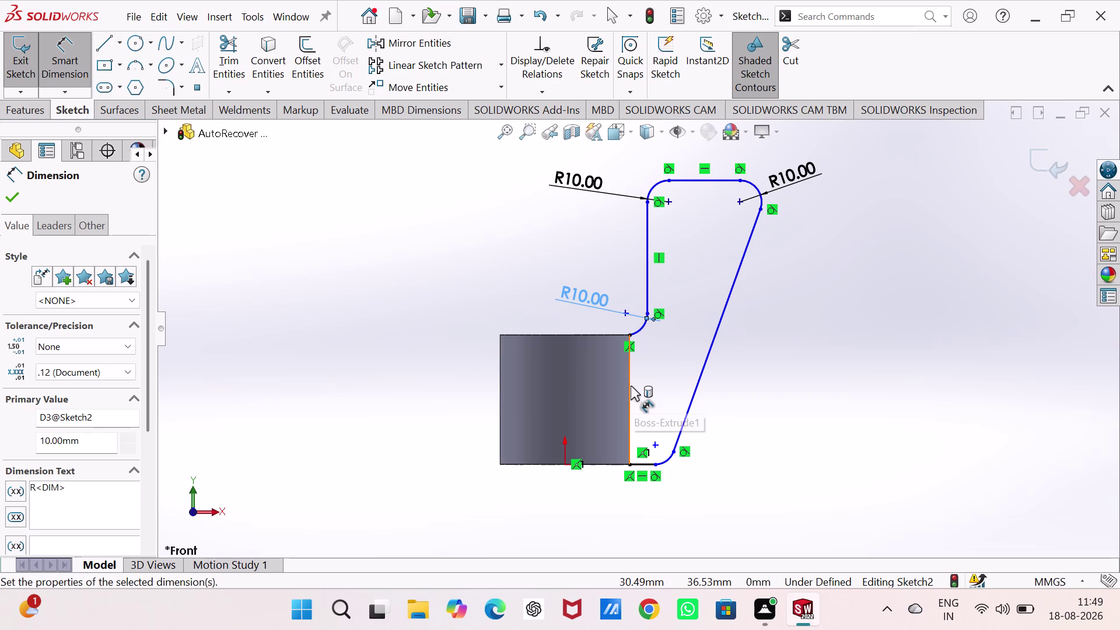
click(662, 464)
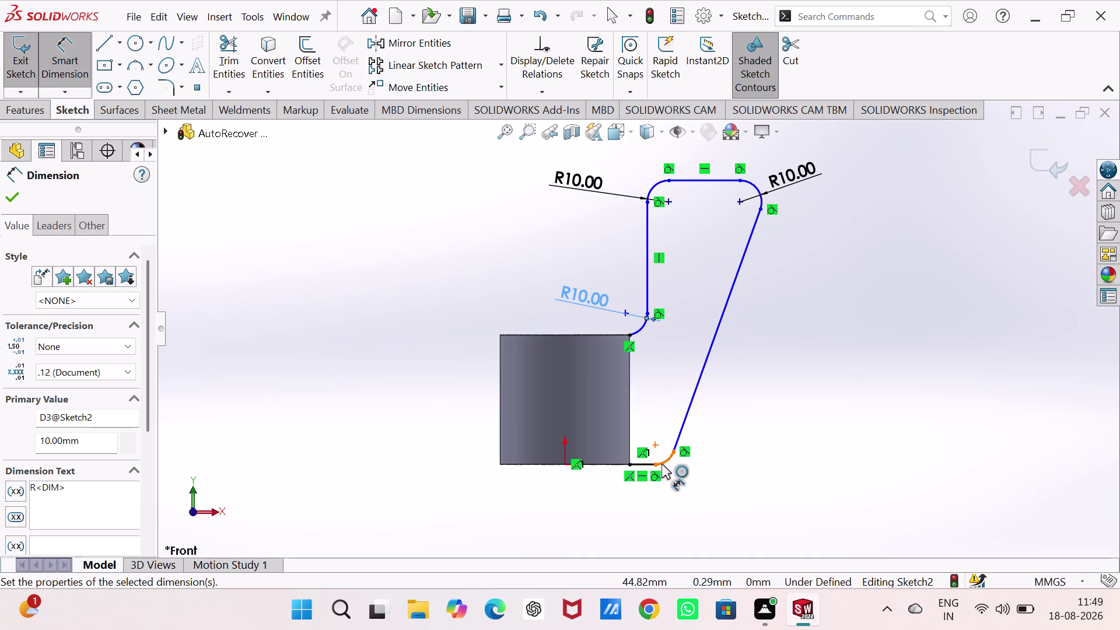
click(692, 499)
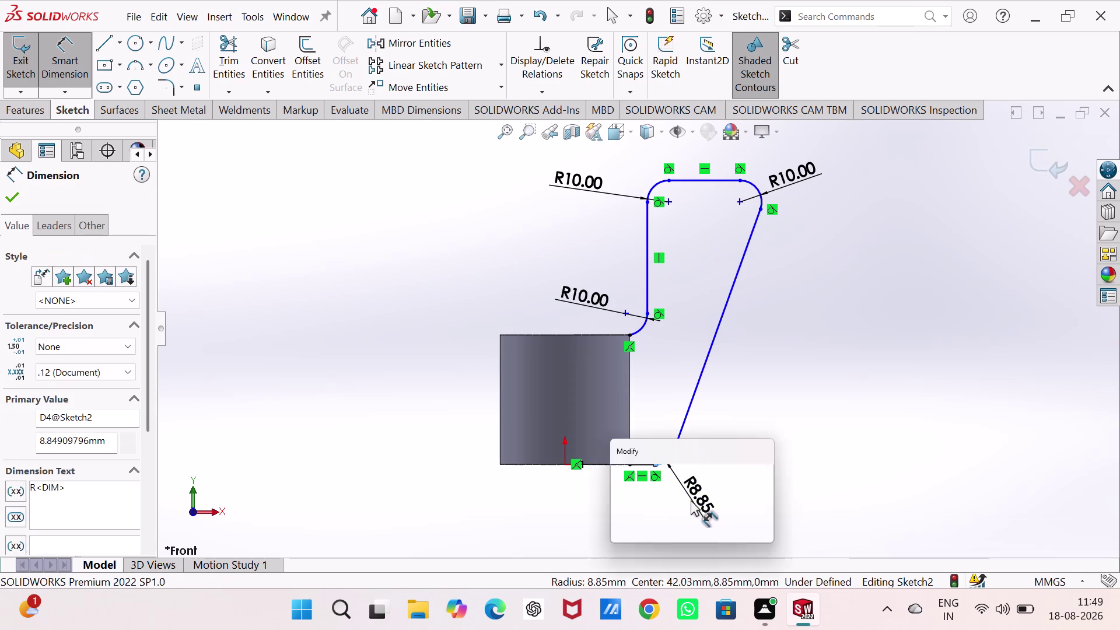
text(10)
key(Return)
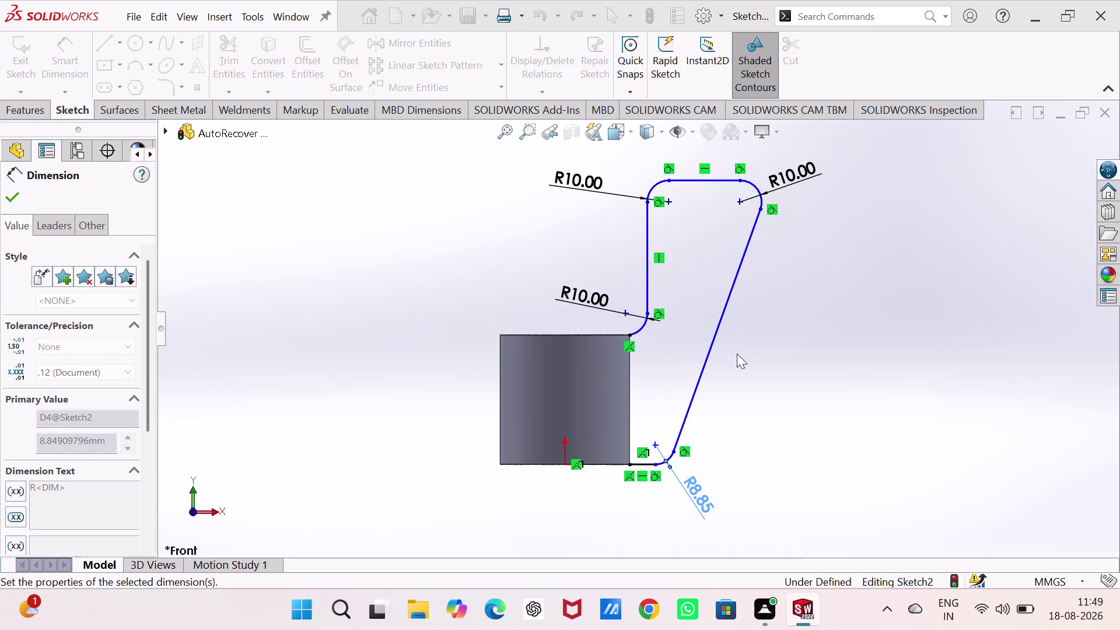
key(Escape)
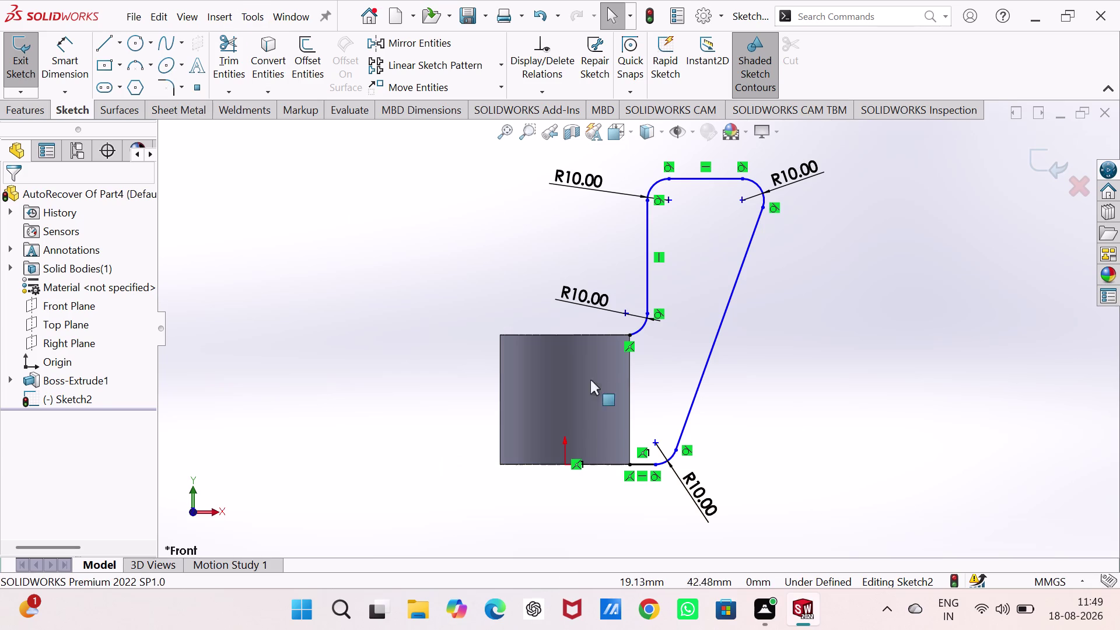
Convert the block's right edge into a sketch line to close the profile.
click(629, 380)
key(Escape)
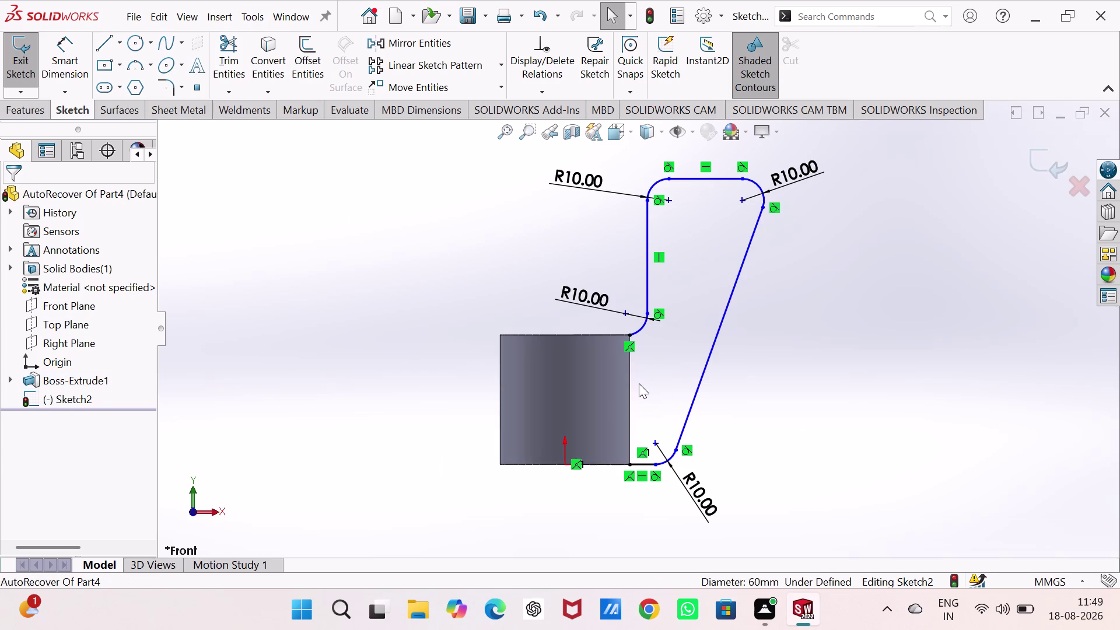
click(631, 384)
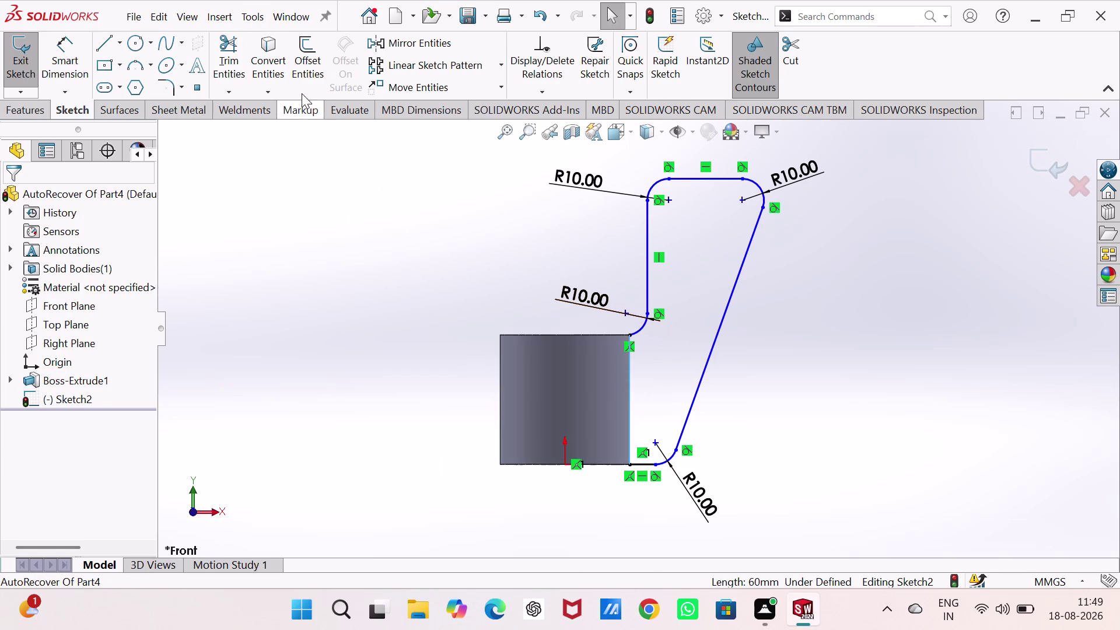
click(267, 49)
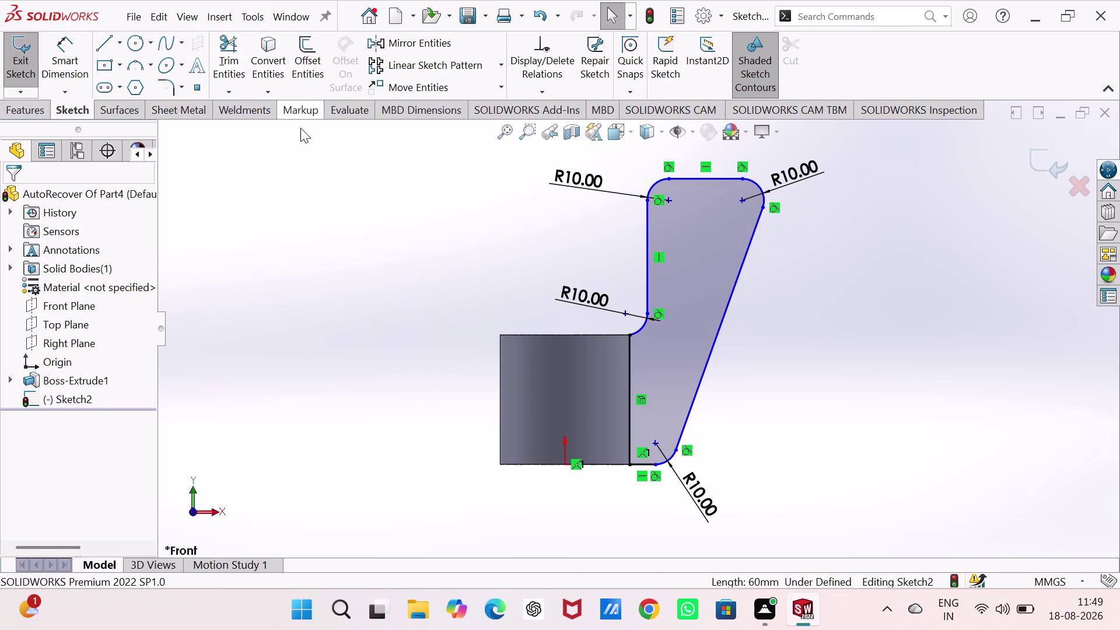
click(327, 194)
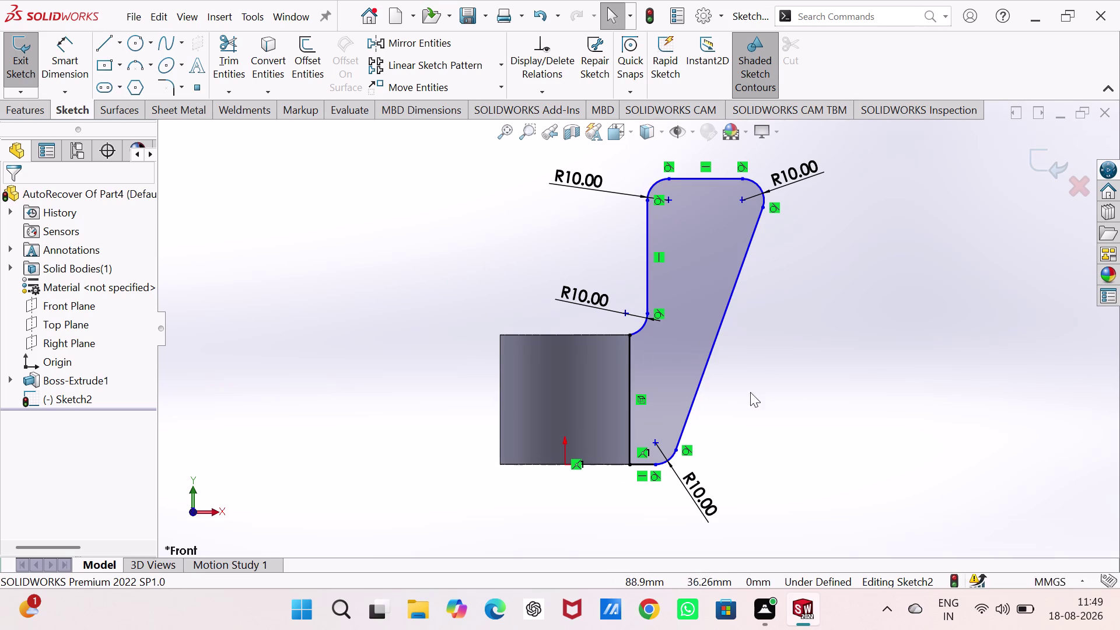
click(629, 335)
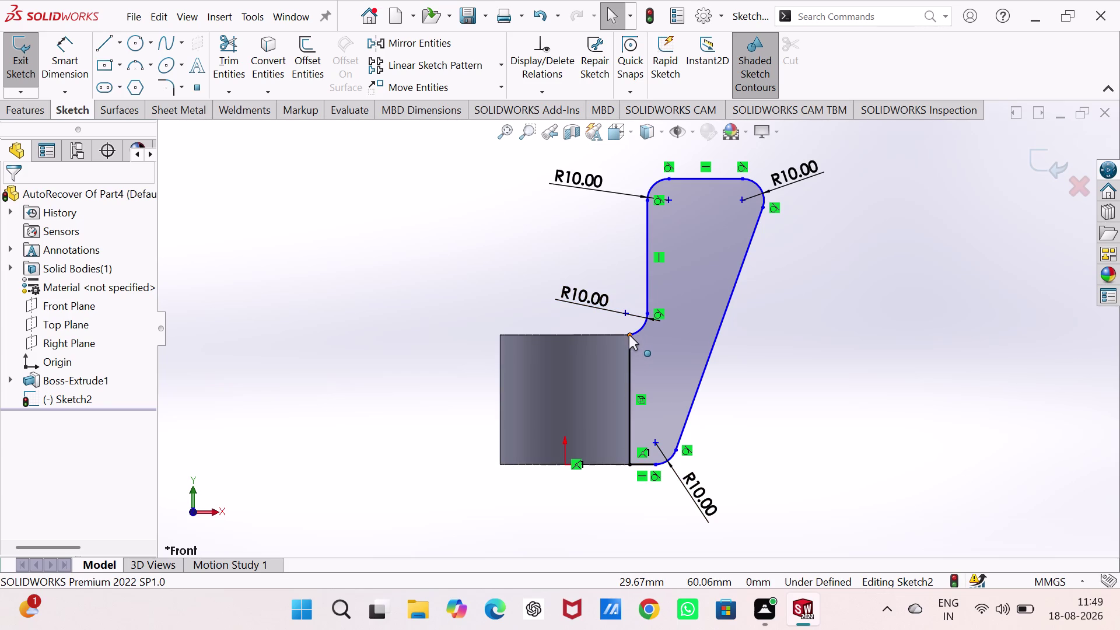
click(668, 271)
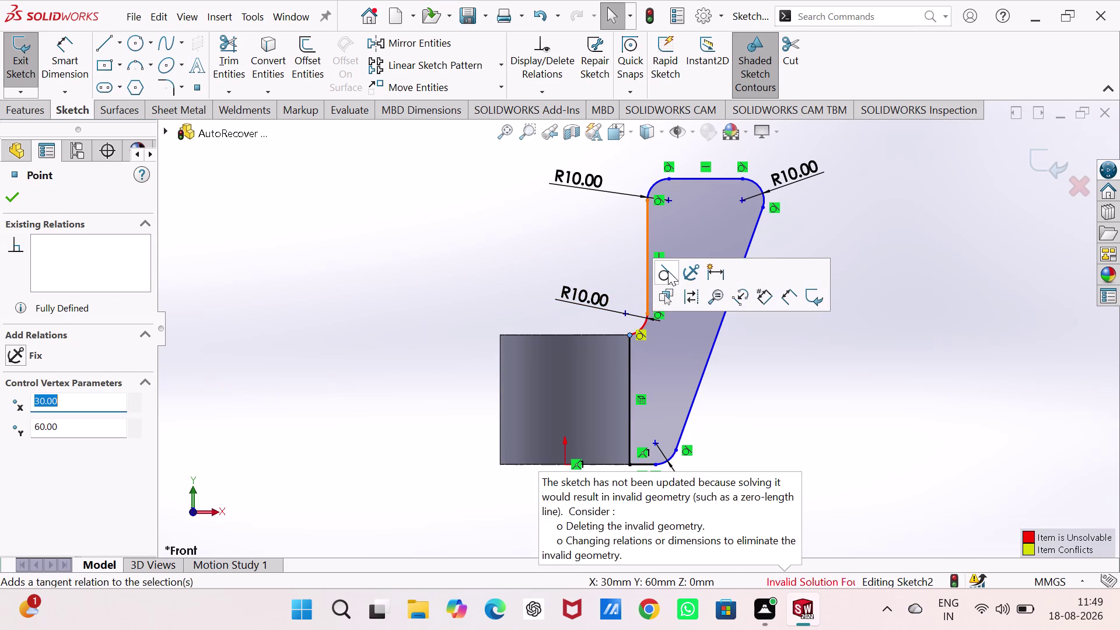
right_click(644, 333)
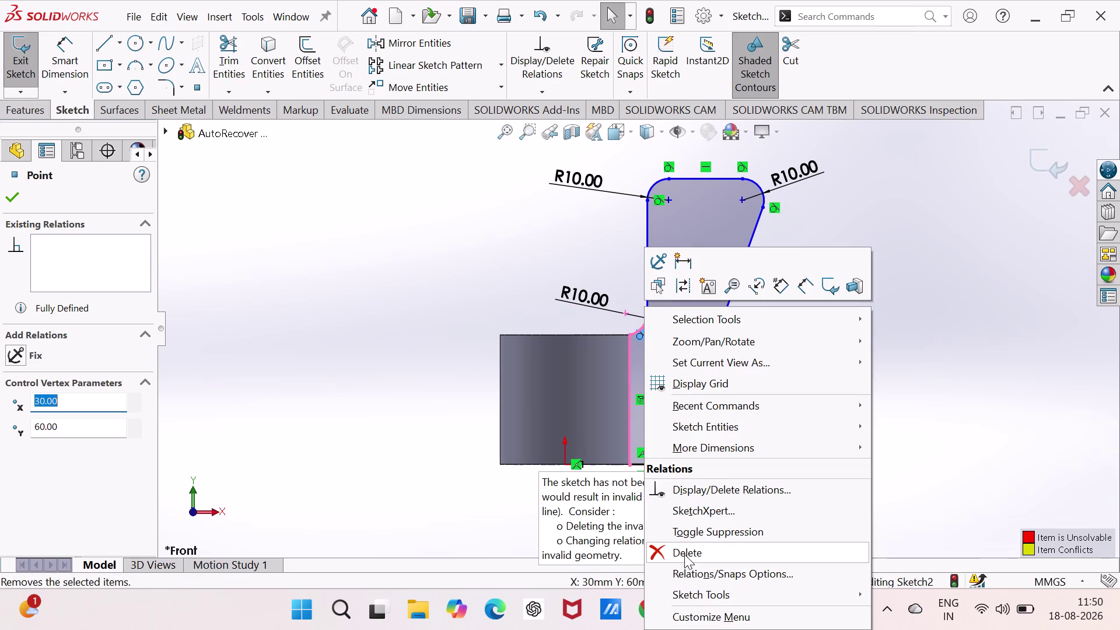
click(684, 549)
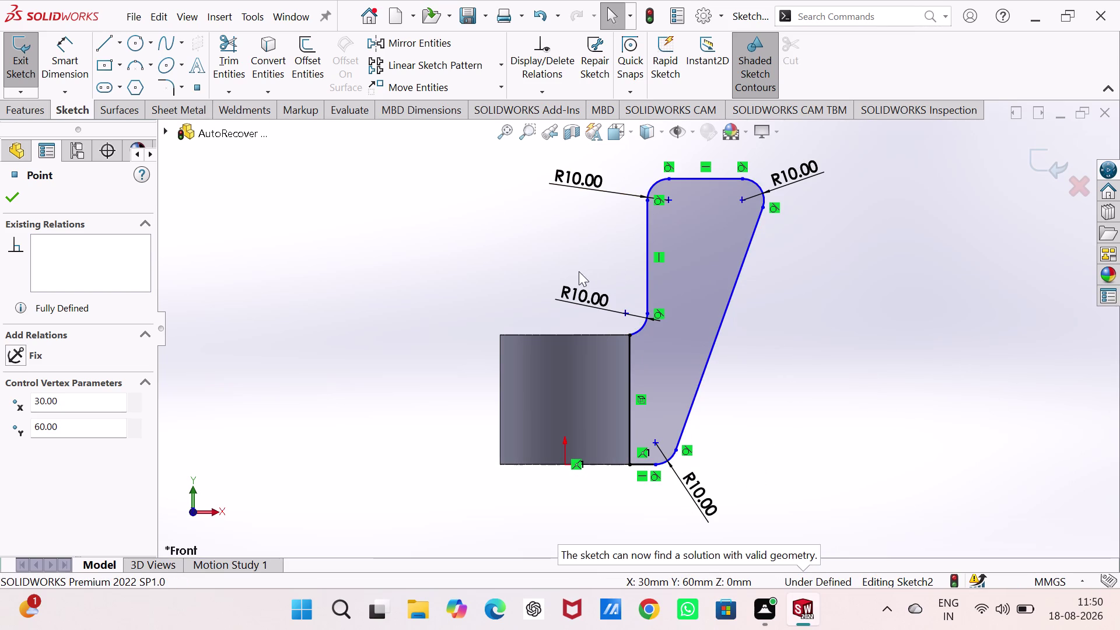
right_drag(578, 271, 568, 157)
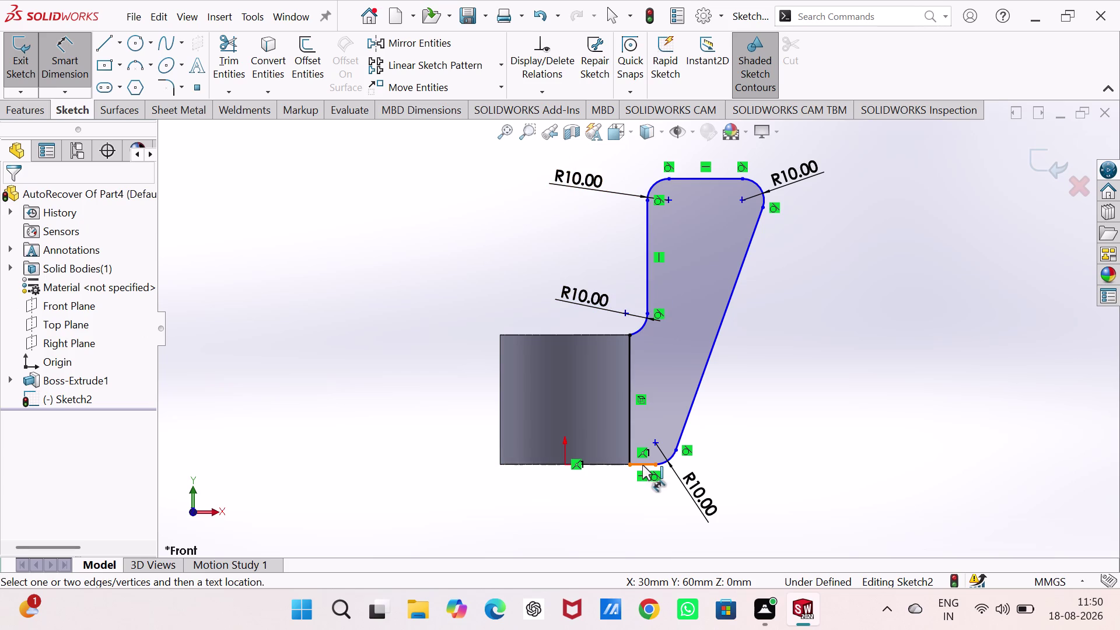
Dimension the profile's overall height between bottom and top lines to 140.
drag(642, 465, 643, 456)
click(701, 177)
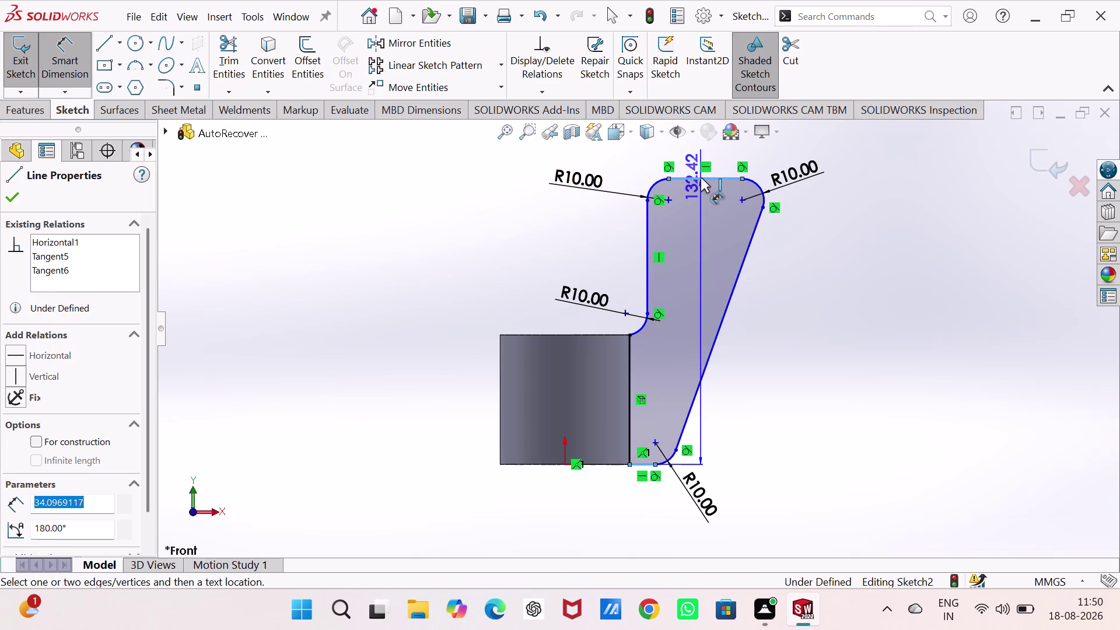
click(847, 264)
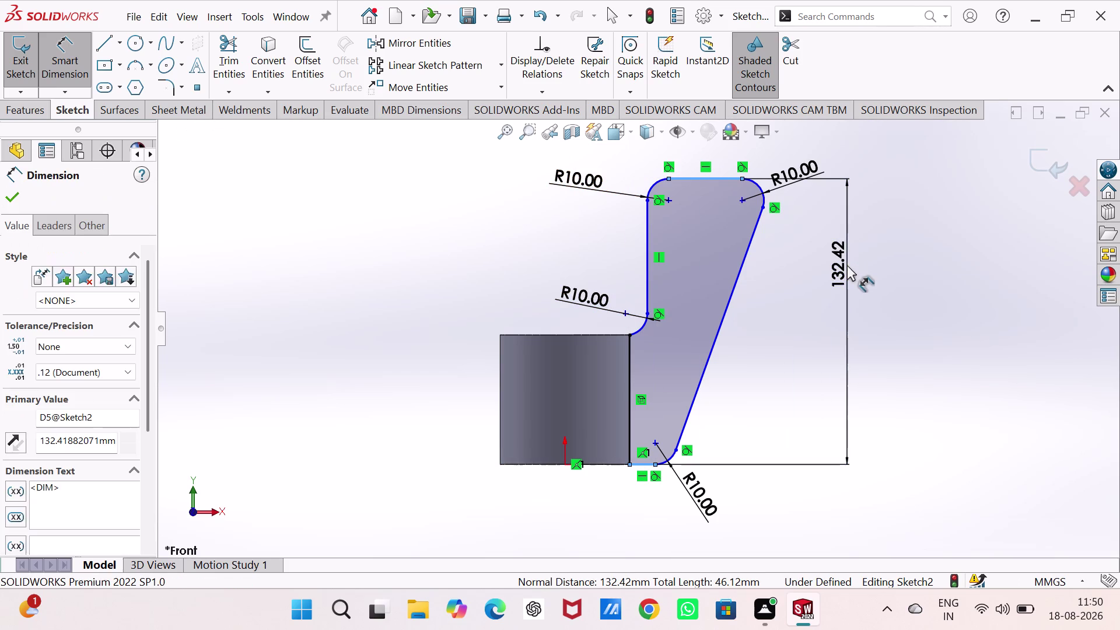
key(1)
key(4)
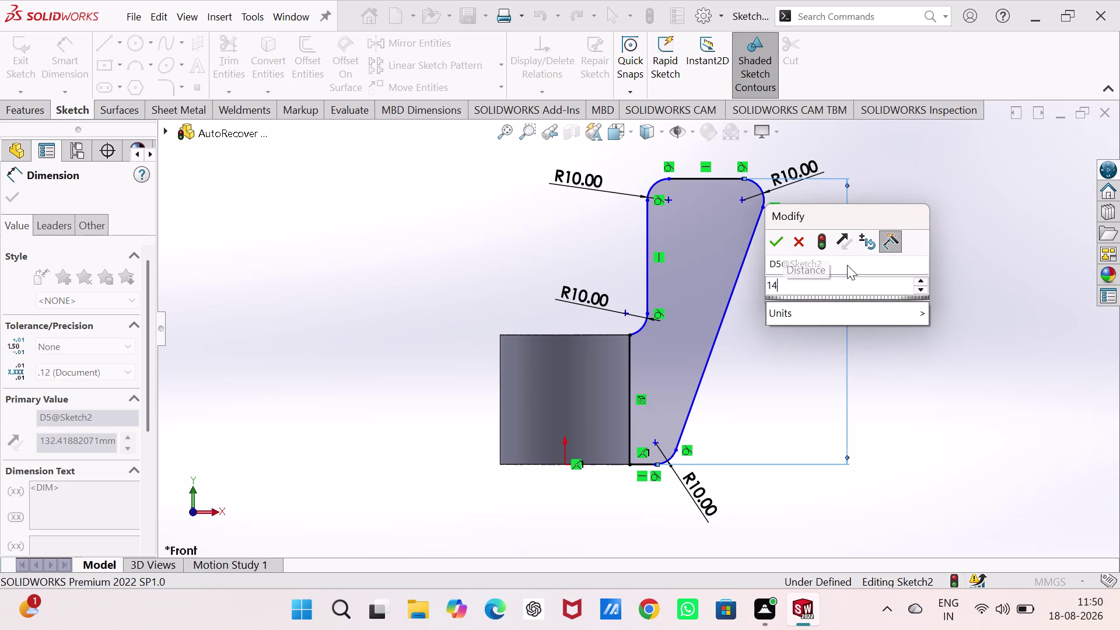
key(0)
key(Return)
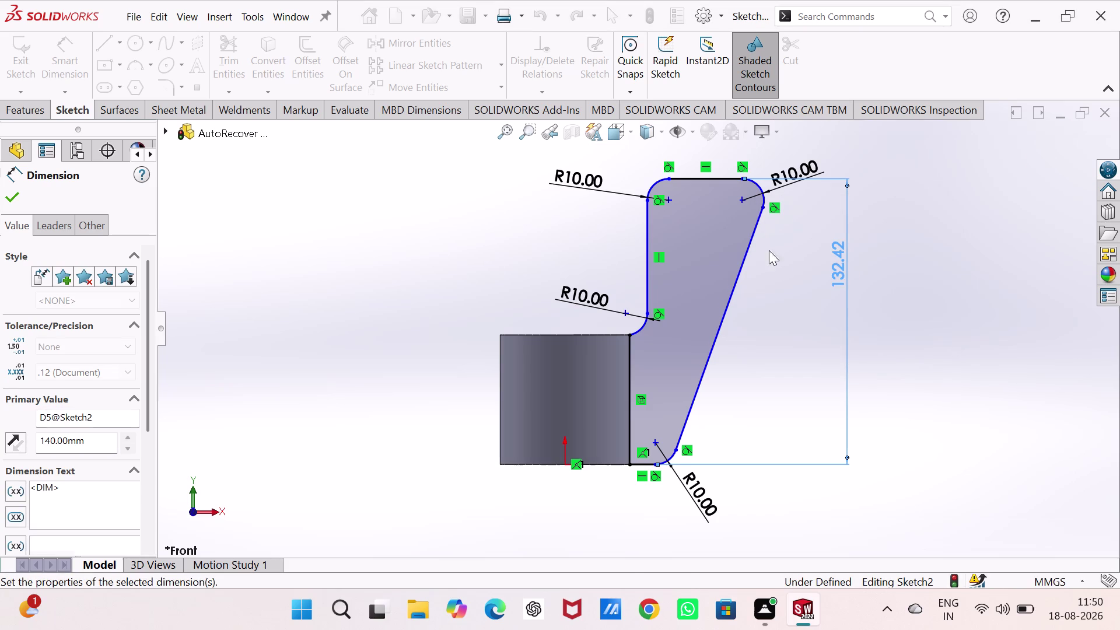
scroll(up, 3)
scroll(up, 3)
scroll(down, 3)
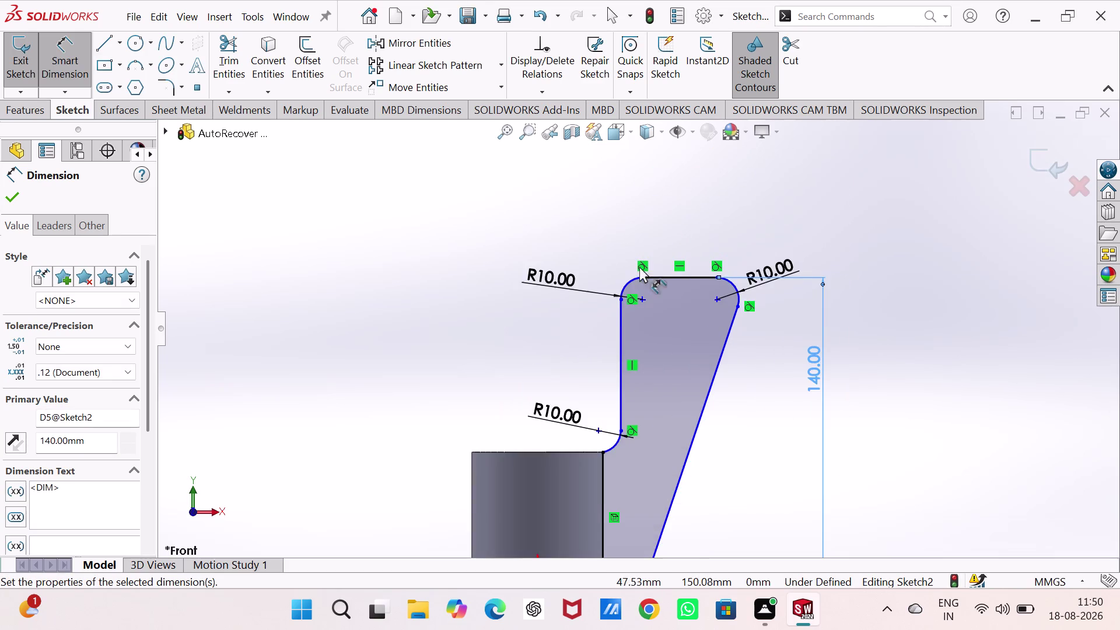
scroll(down, 3)
scroll(down, 3)
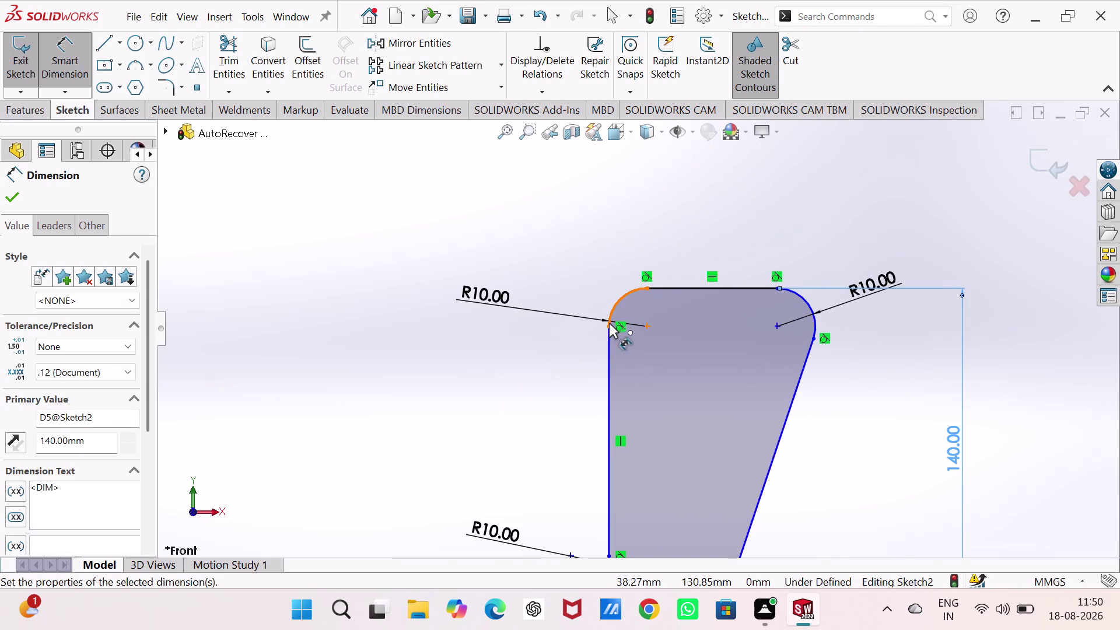
Add a 35 width dimension across the top edge's endpoints.
click(609, 323)
click(814, 339)
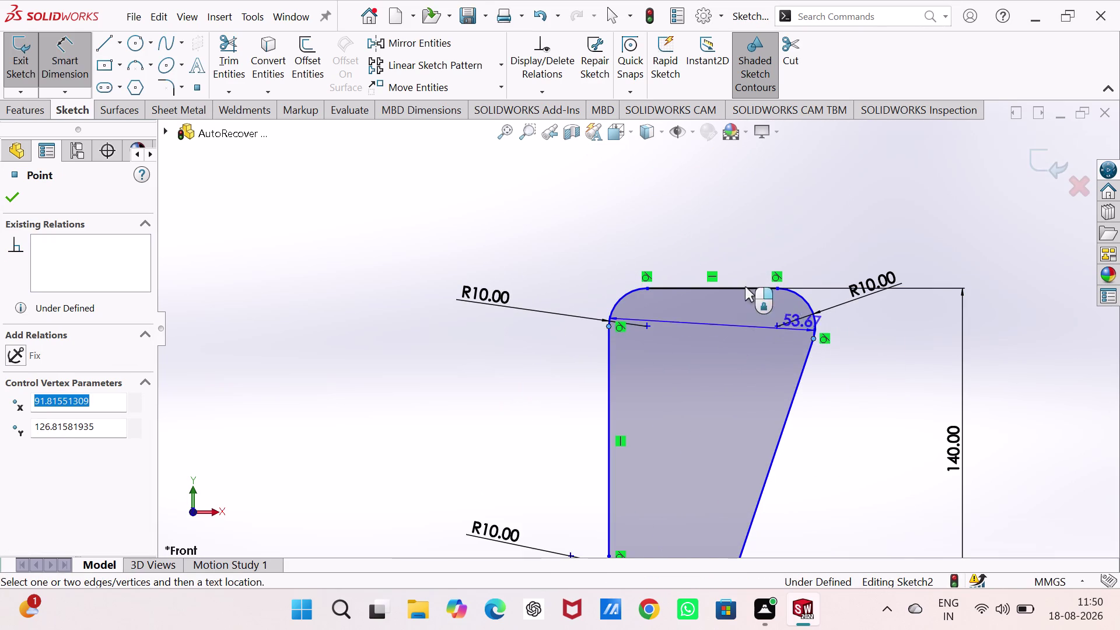
click(713, 243)
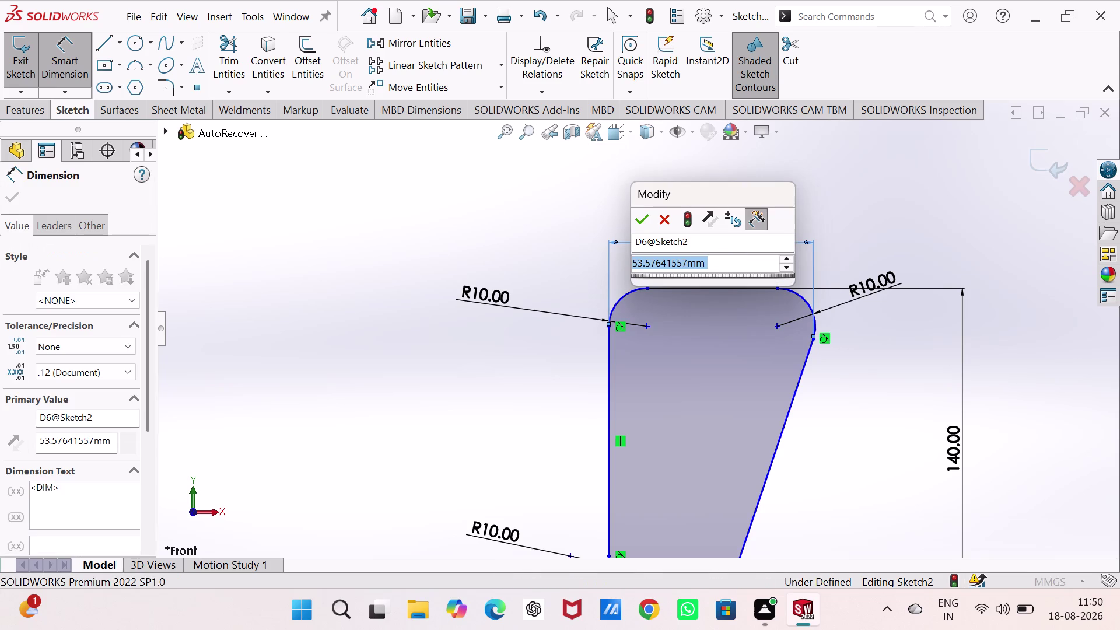
text(35)
key(Return)
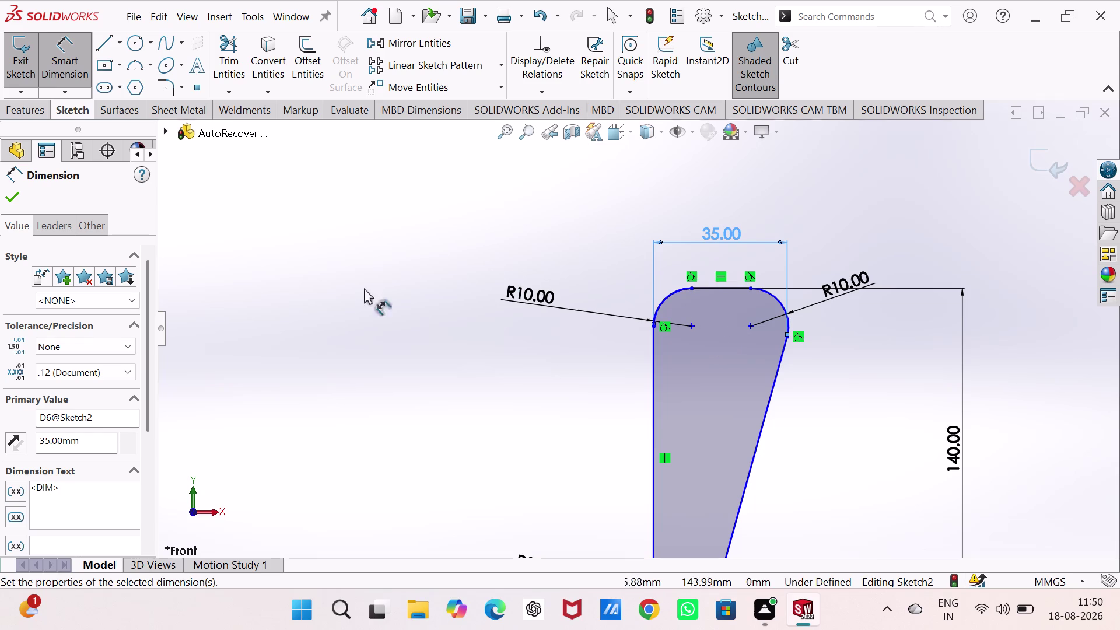
key(Escape)
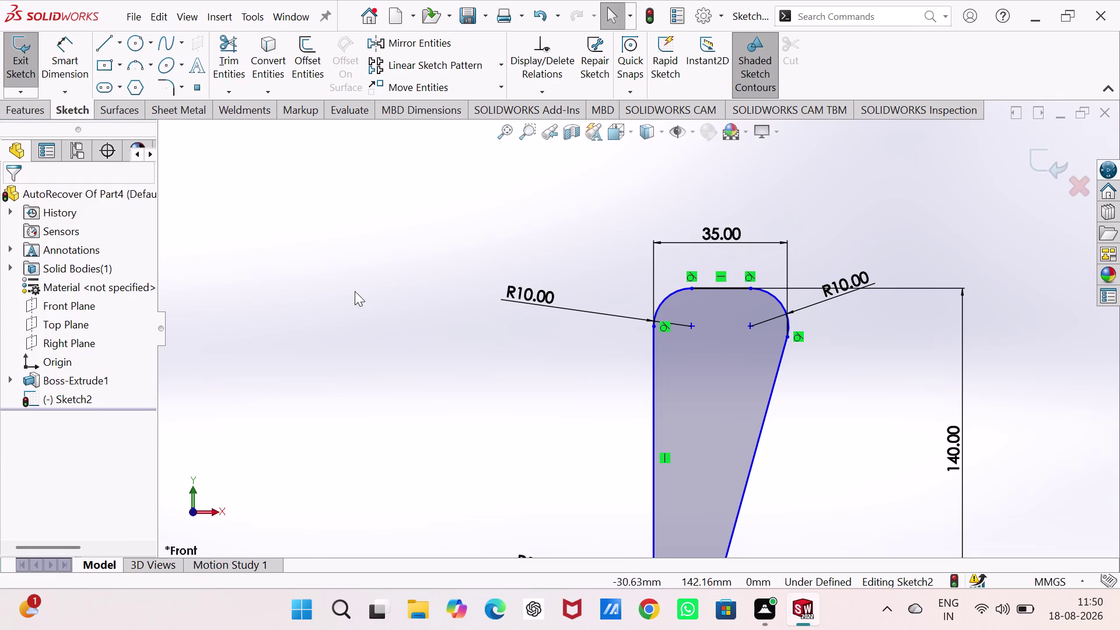
scroll(up, 3)
scroll(up, 3)
scroll(down, 3)
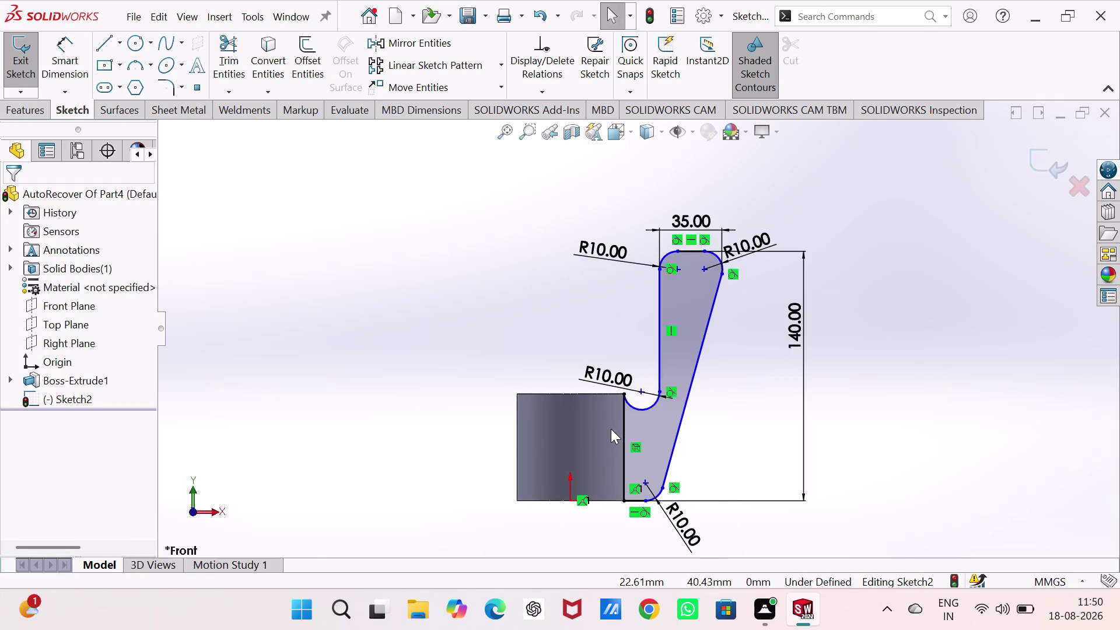
scroll(down, 3)
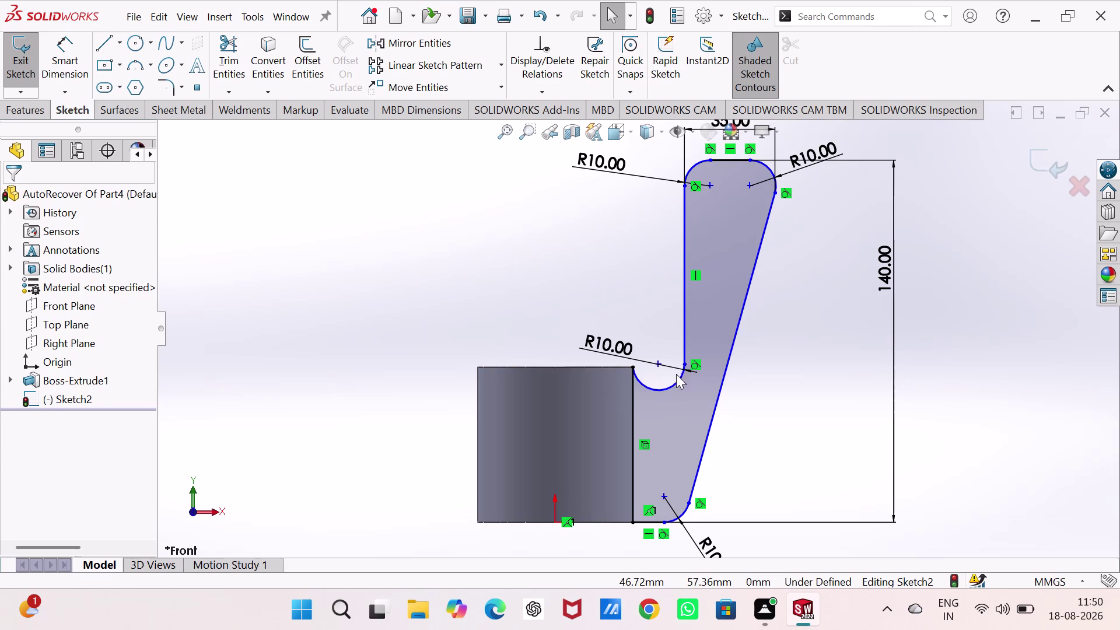
click(676, 382)
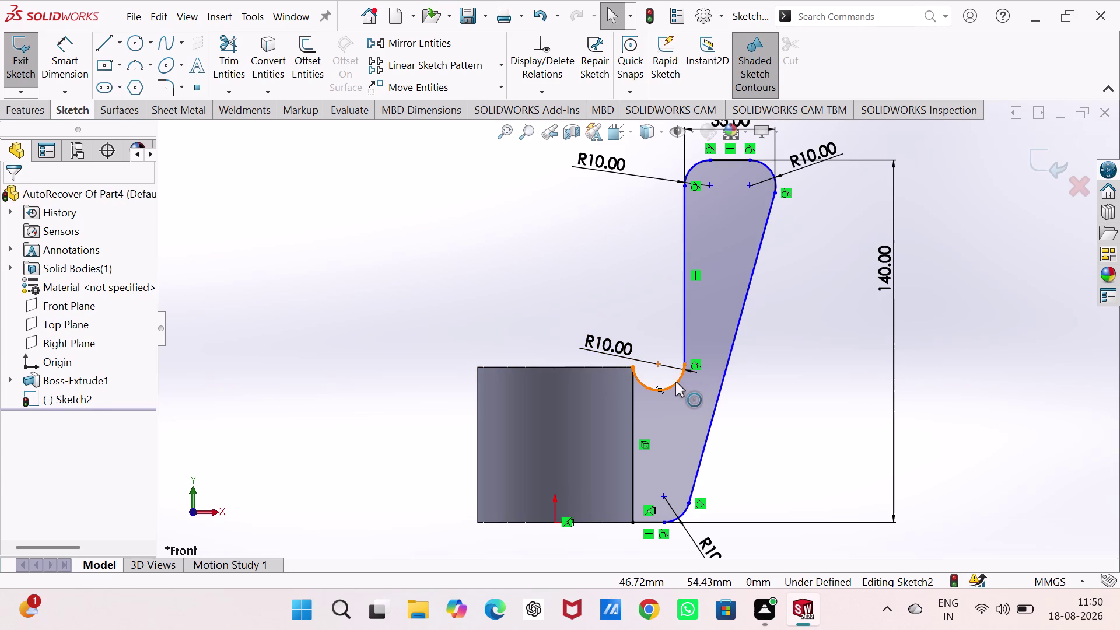
Delete the inner concave arc, its dimension, and the old vertical line.
key(Delete)
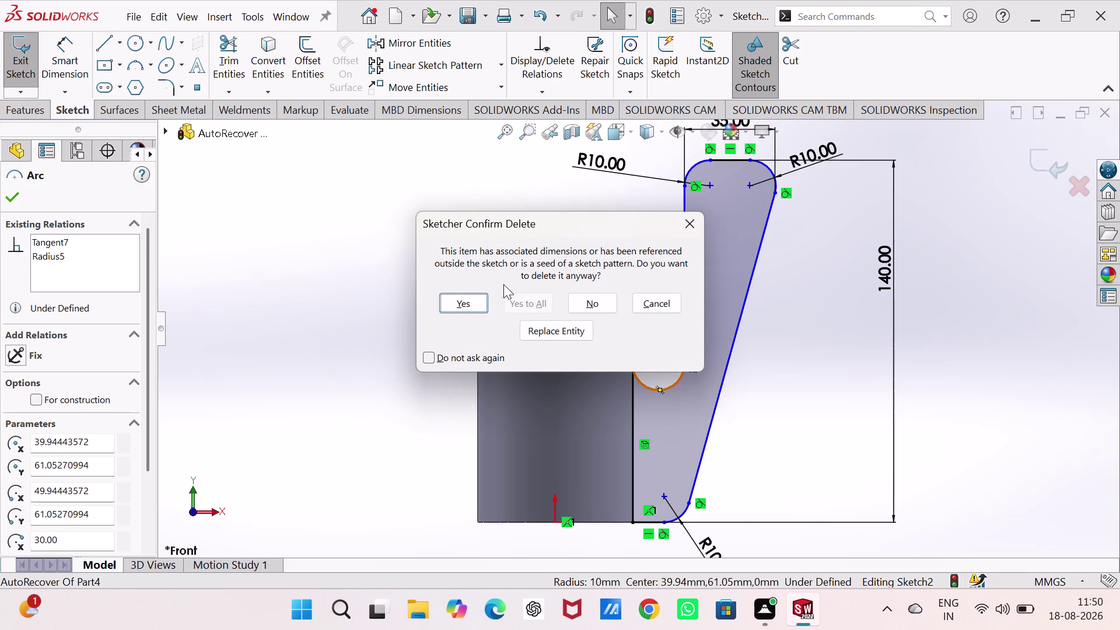
click(475, 302)
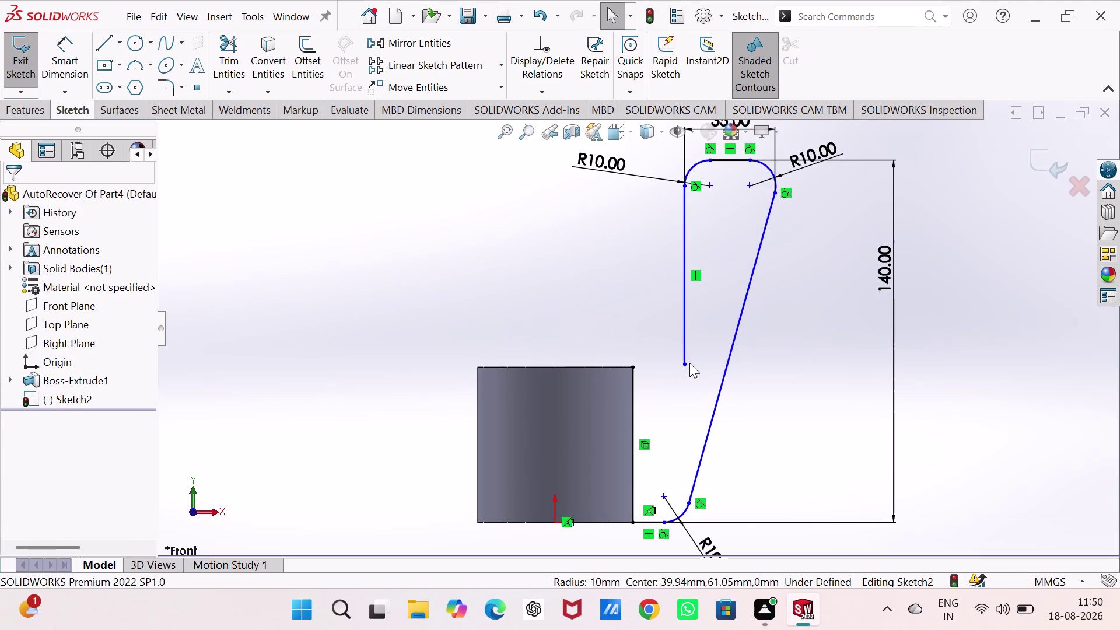
drag(682, 364, 677, 324)
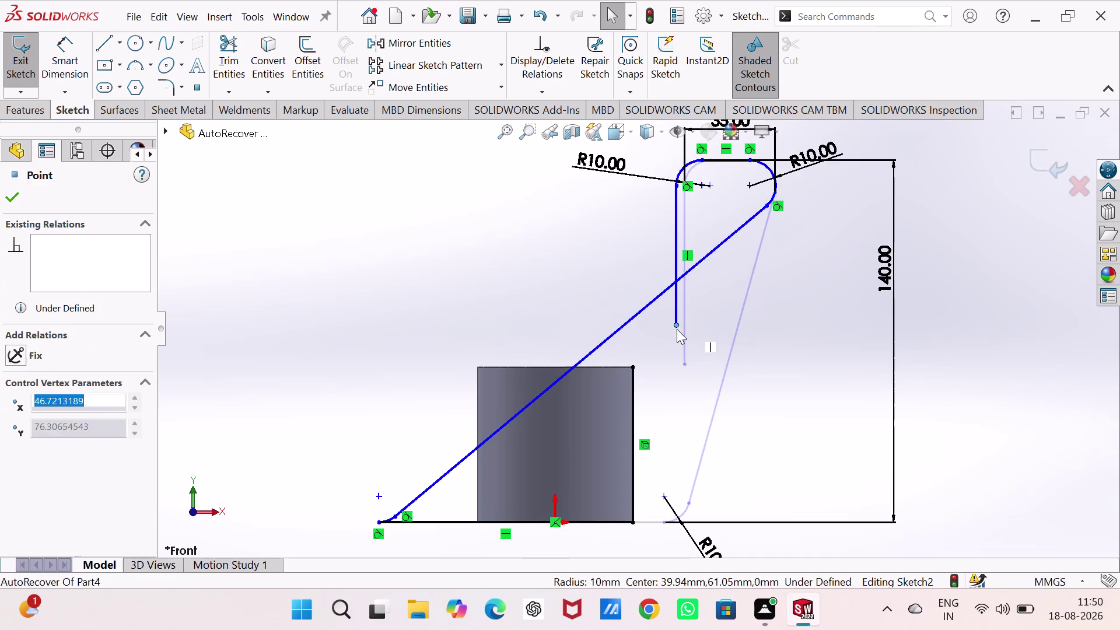
key(ctrl+z)
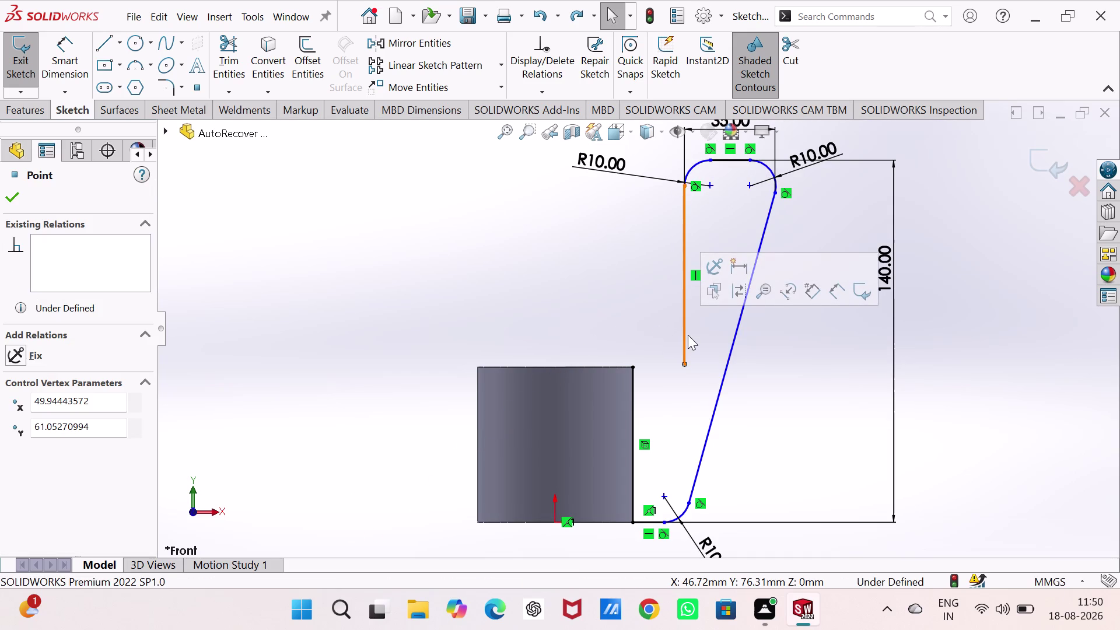
click(685, 334)
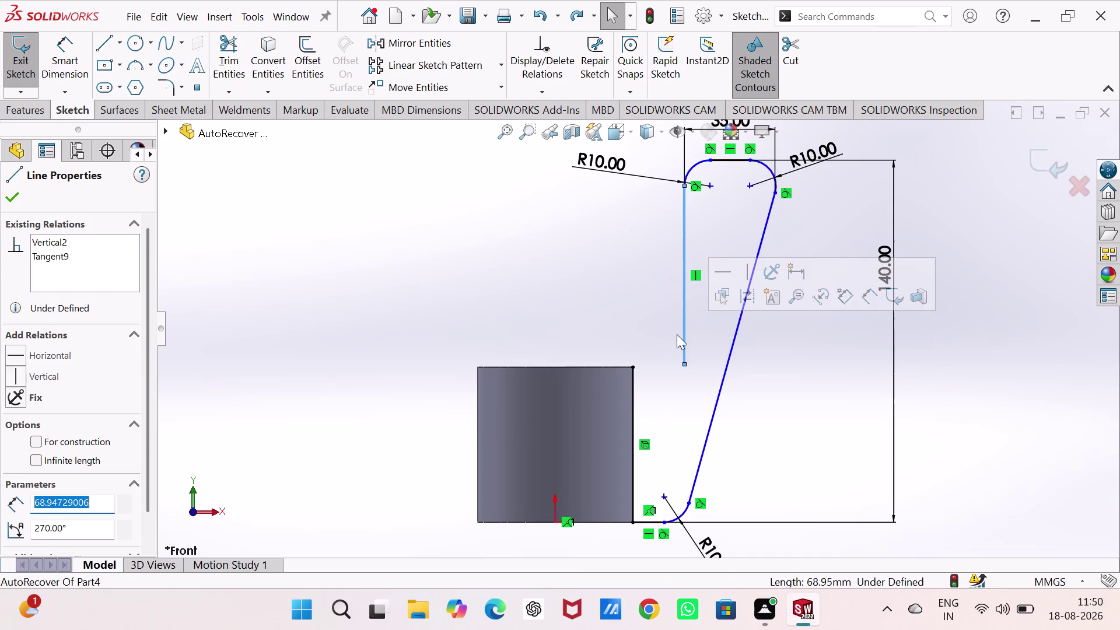
key(Delete)
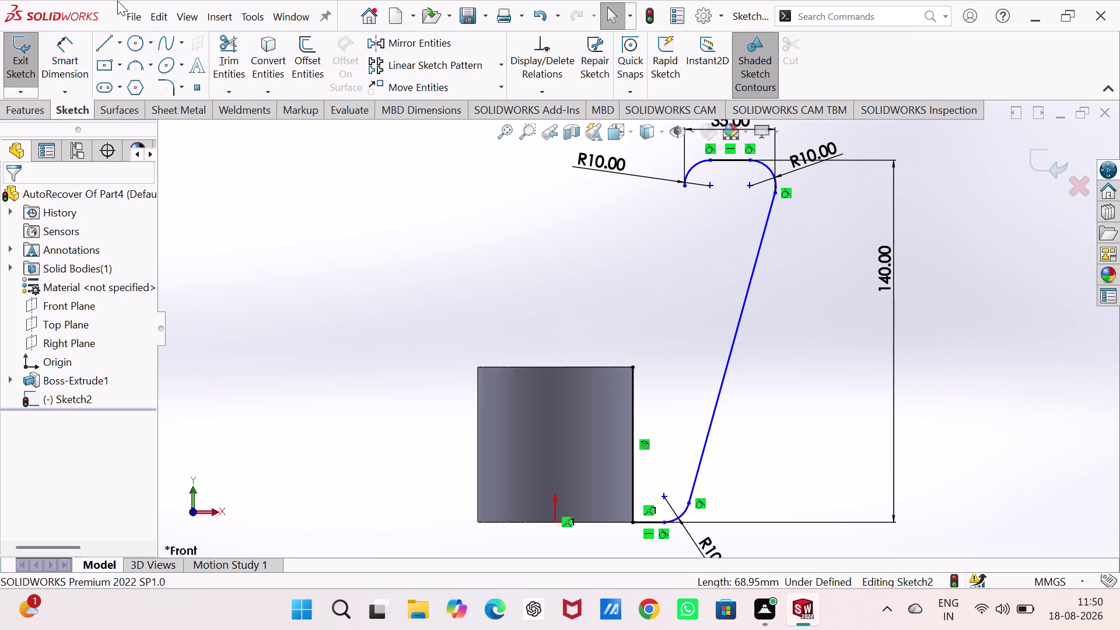
Sketch a new line from the top-left arc end down toward the block corner.
click(99, 43)
click(685, 185)
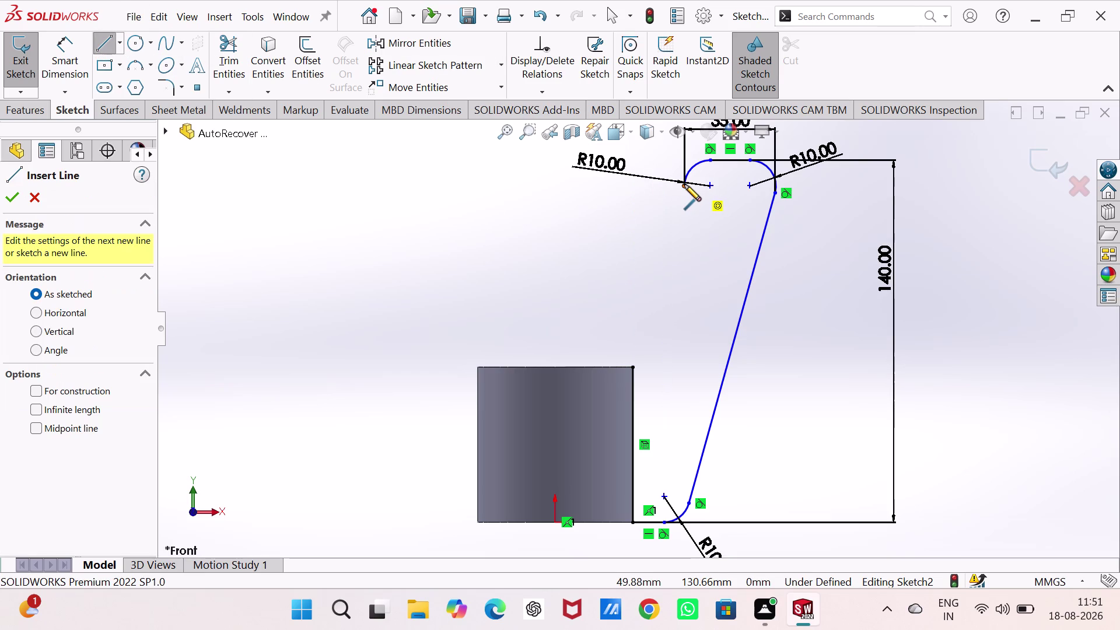
click(680, 335)
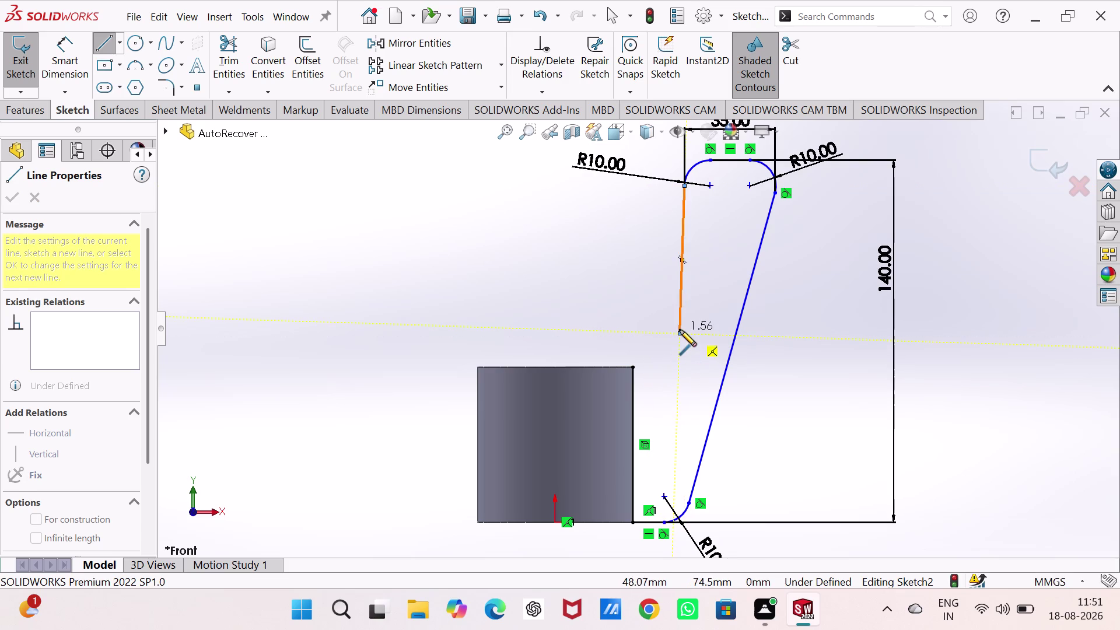
click(635, 367)
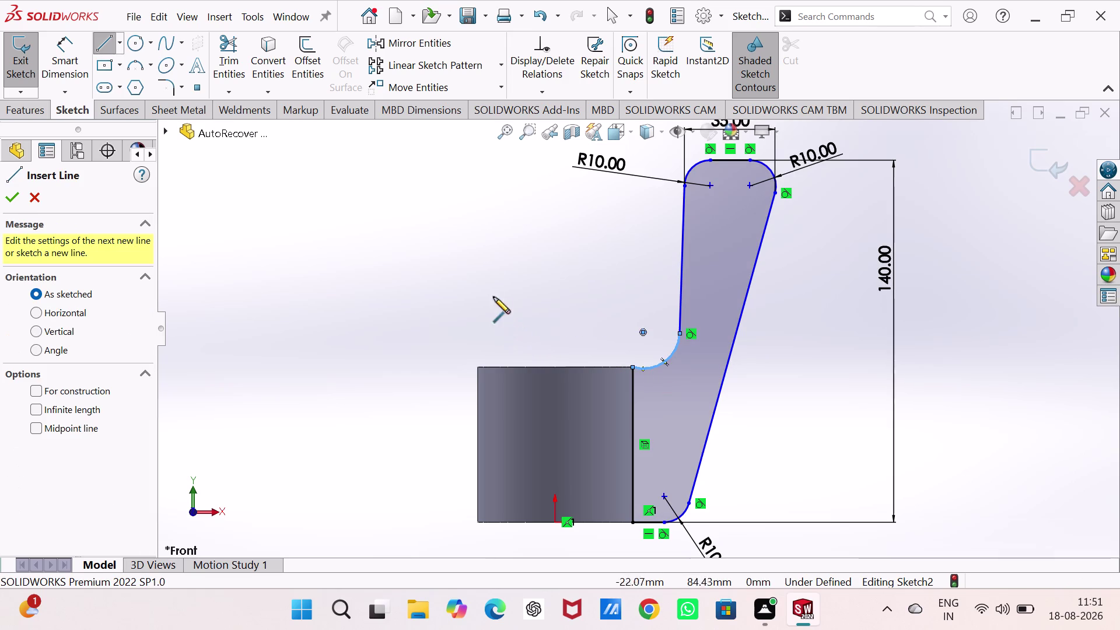
right_click(488, 282)
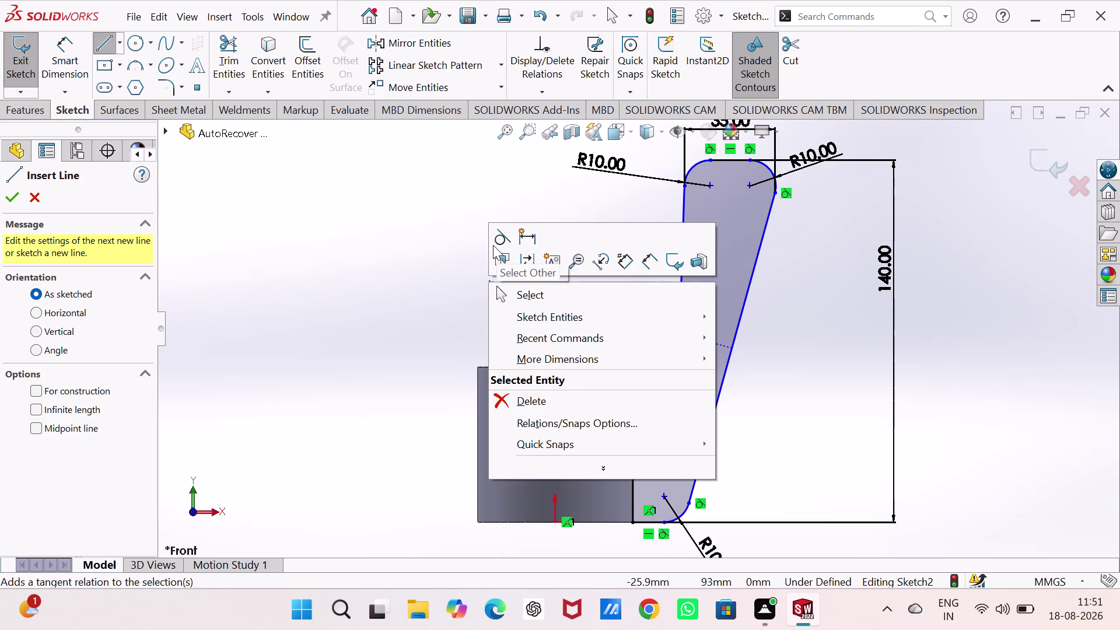
click(493, 245)
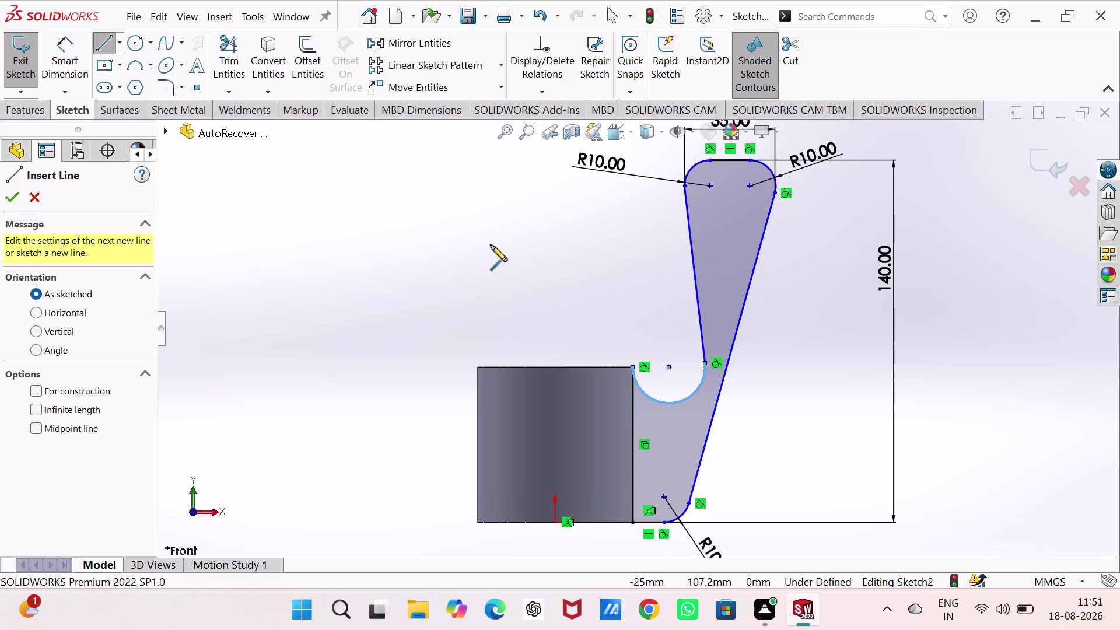
key(ctrl+z)
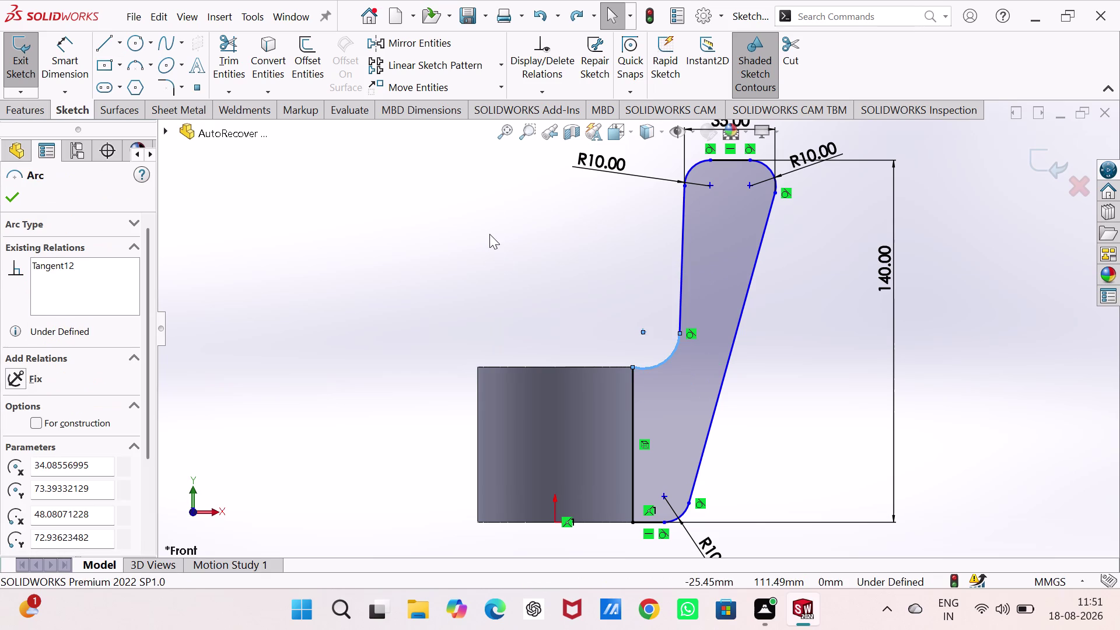
click(490, 234)
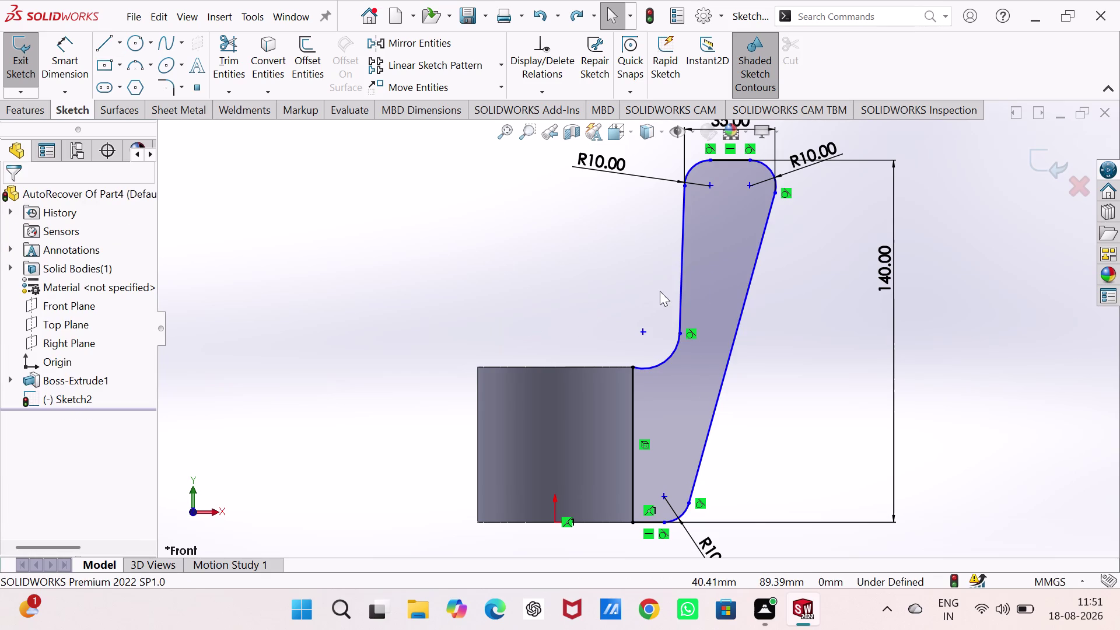
Make the new line vertical and drag the inner arc onto the block's top corner.
click(682, 275)
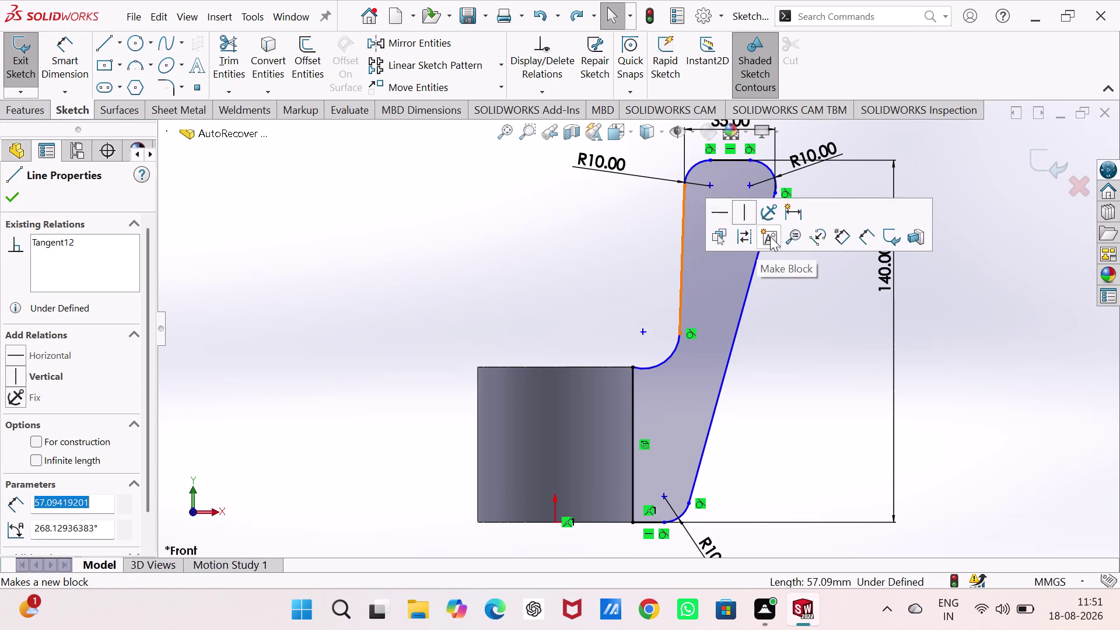
click(745, 215)
click(542, 271)
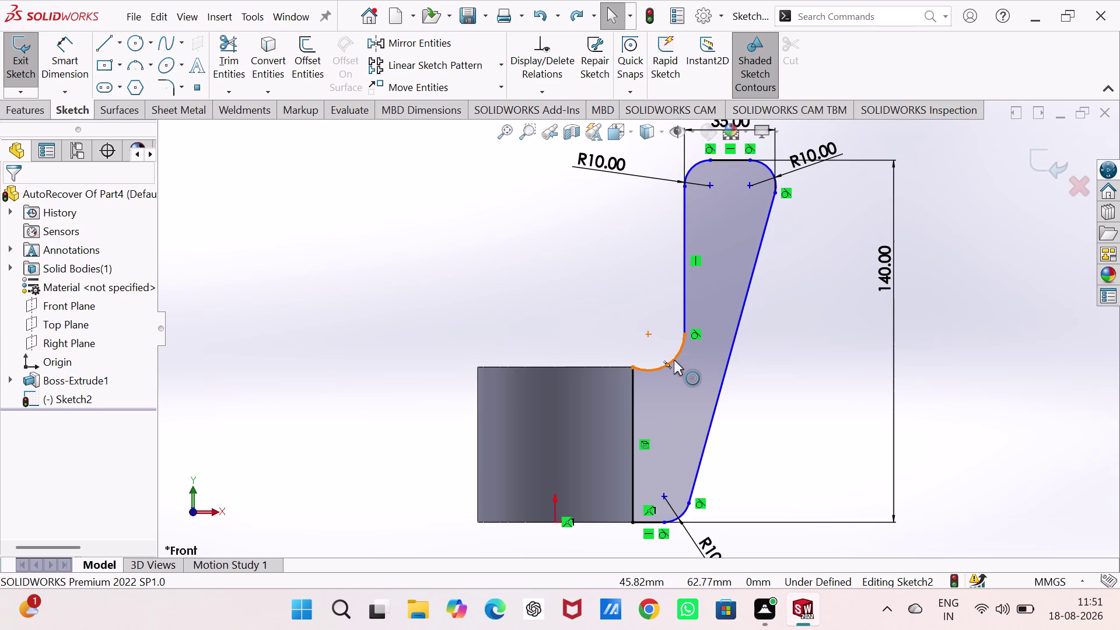
drag(673, 360, 656, 343)
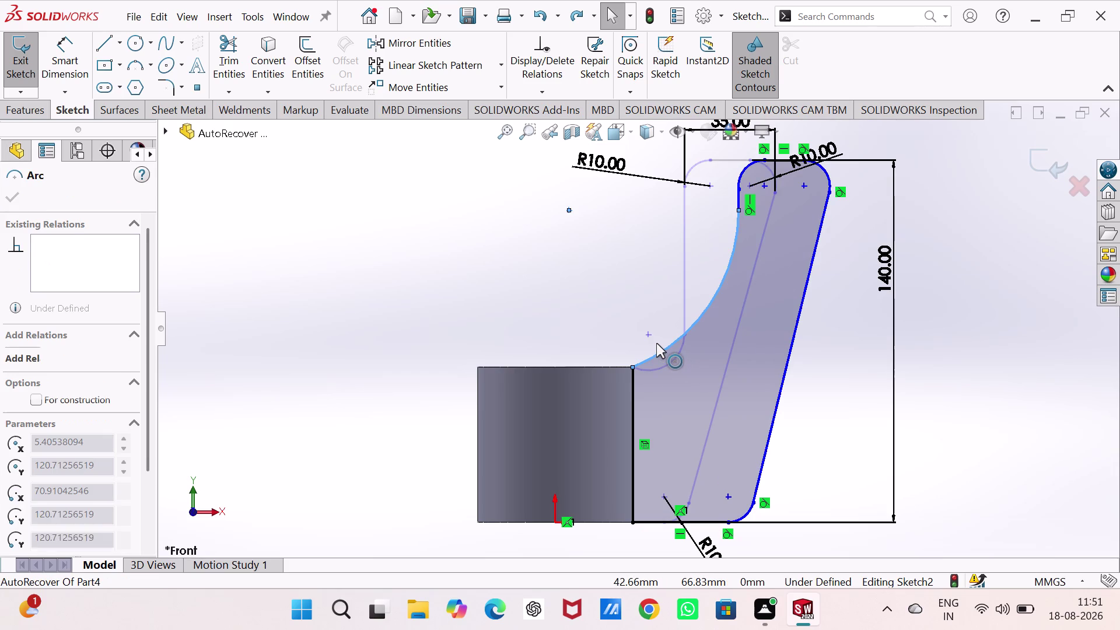
drag(656, 343, 660, 365)
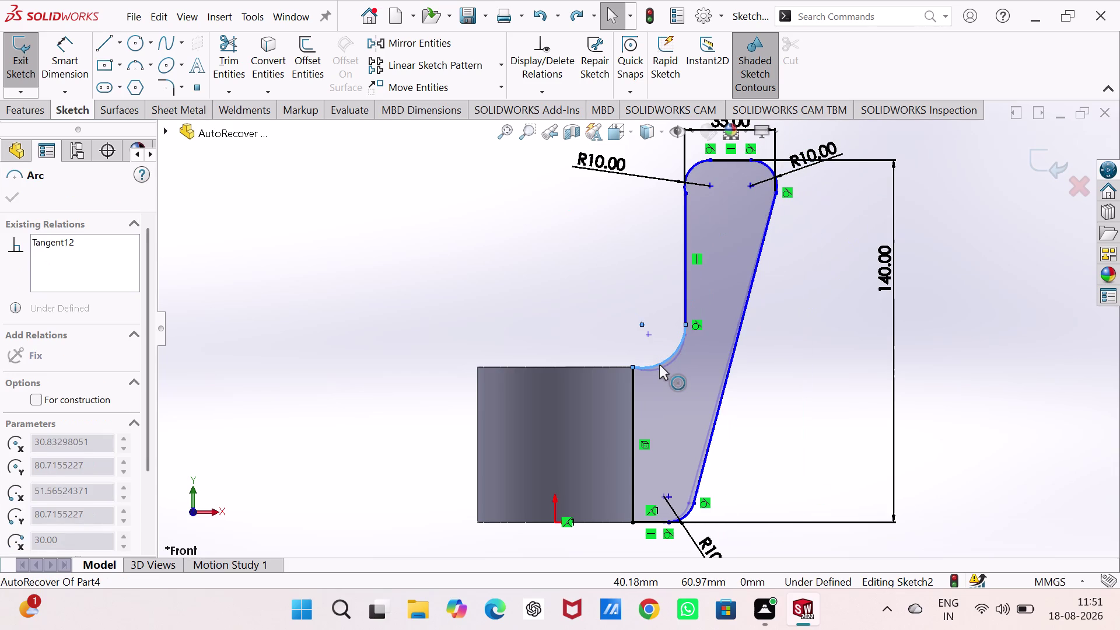
drag(659, 364, 661, 368)
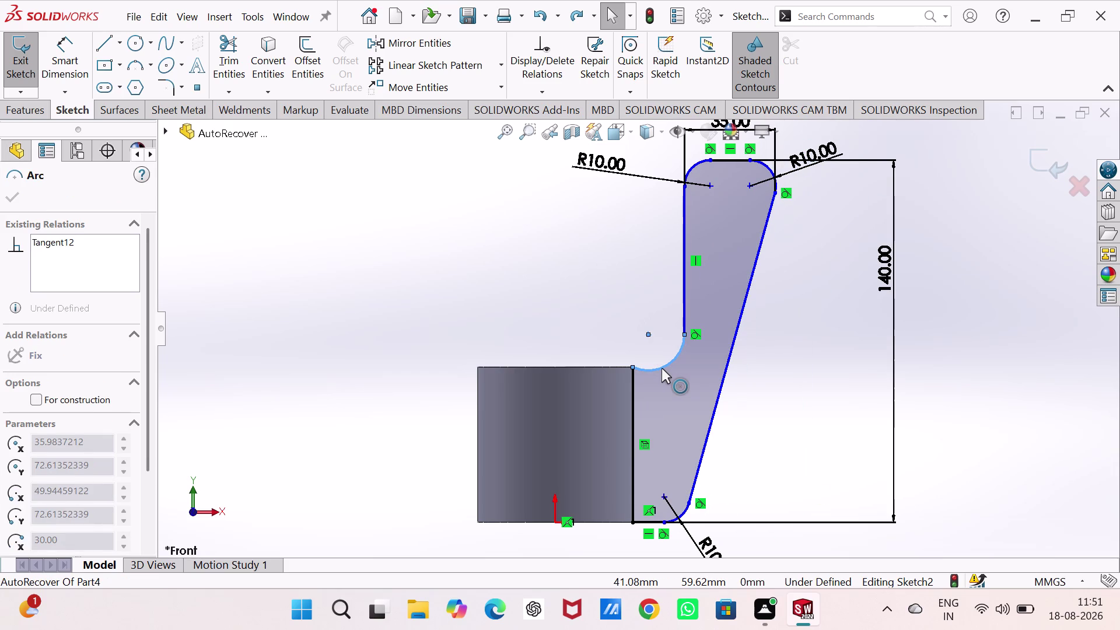
drag(661, 369, 661, 369)
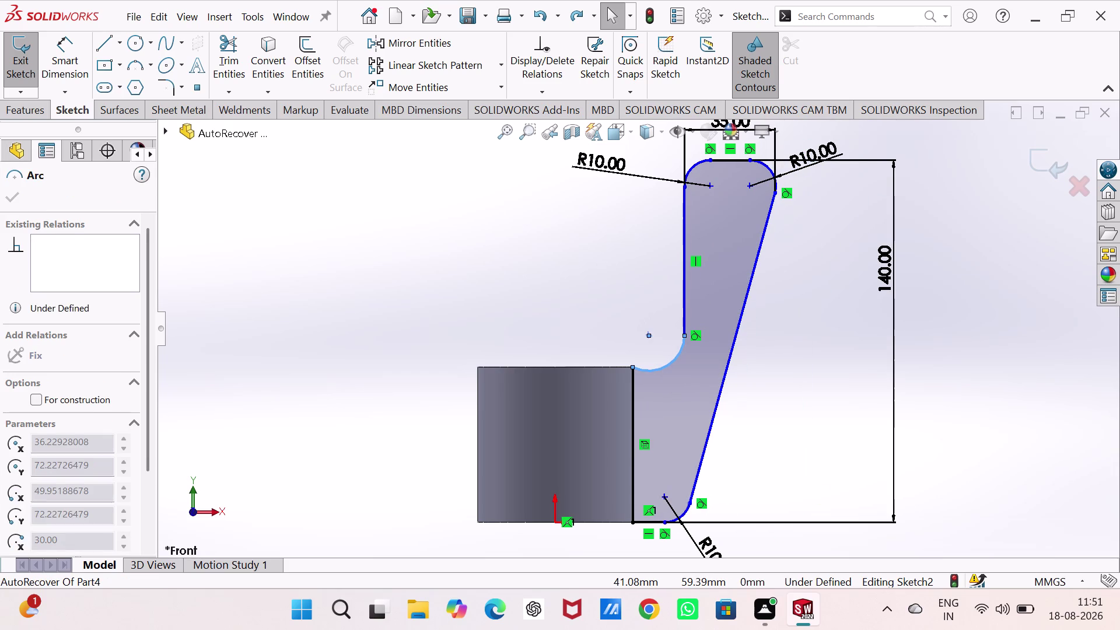